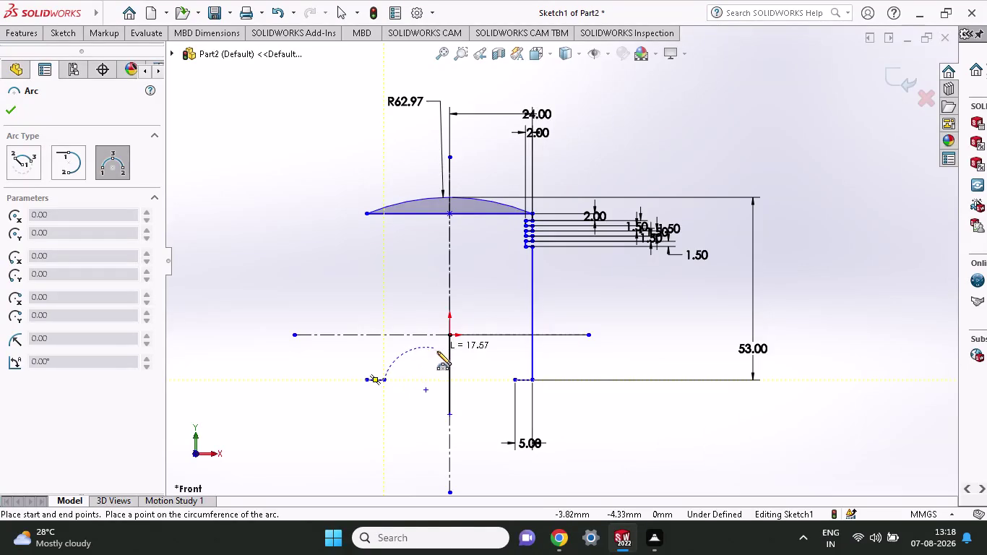
Draw a 3-point arc below the horizontal centerline.
click(514, 381)
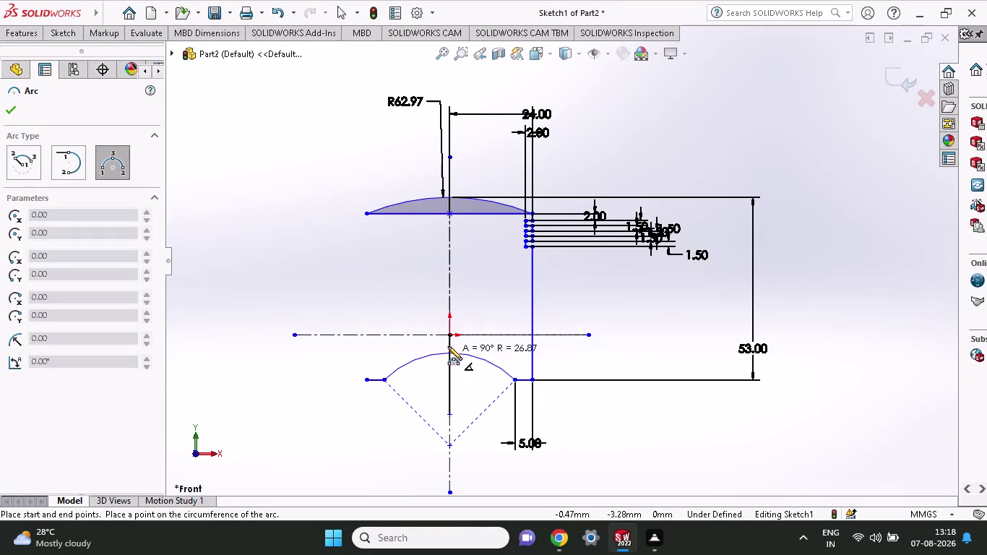
click(429, 349)
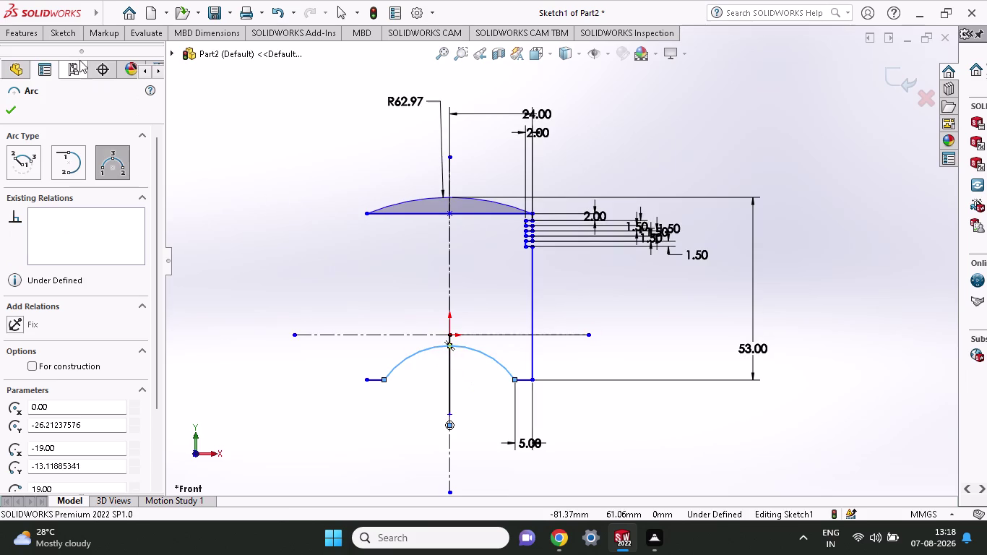
click(46, 39)
Dimension the new arc's radius to 40 mm.
click(73, 71)
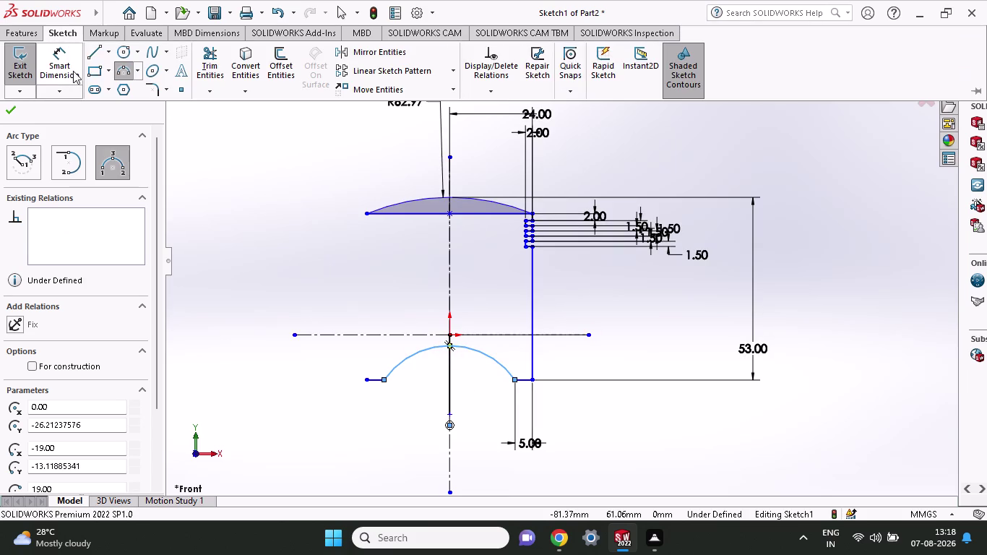
click(412, 352)
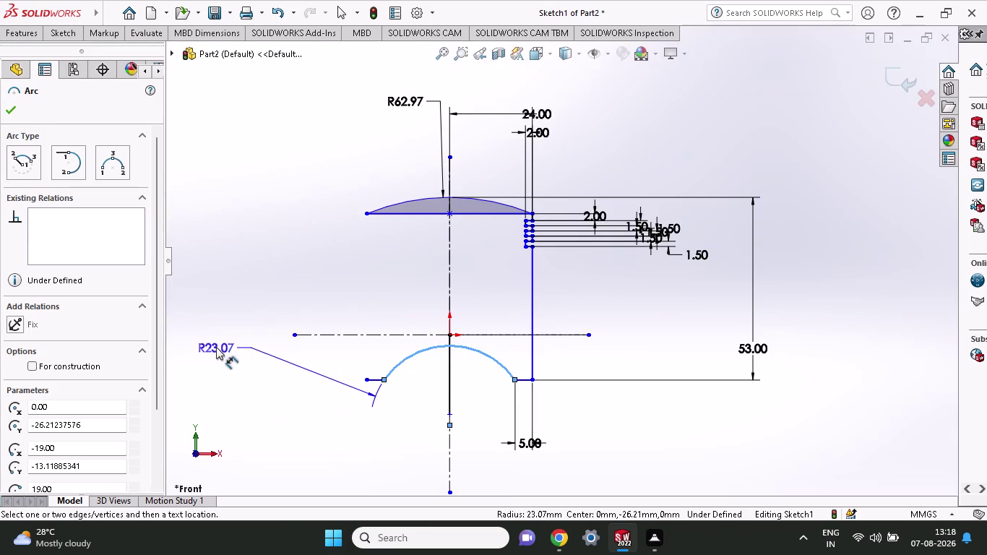
click(216, 347)
text(40)
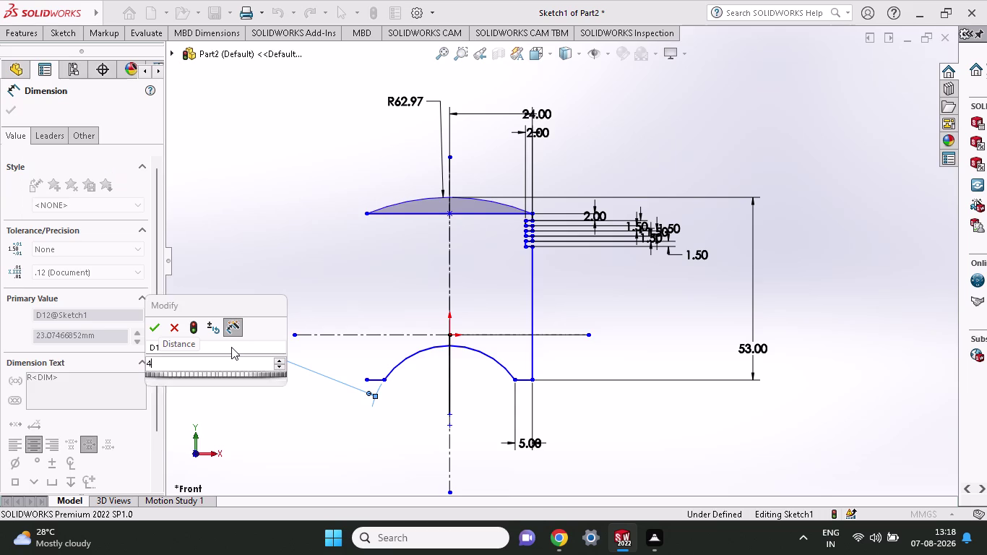
key(Return)
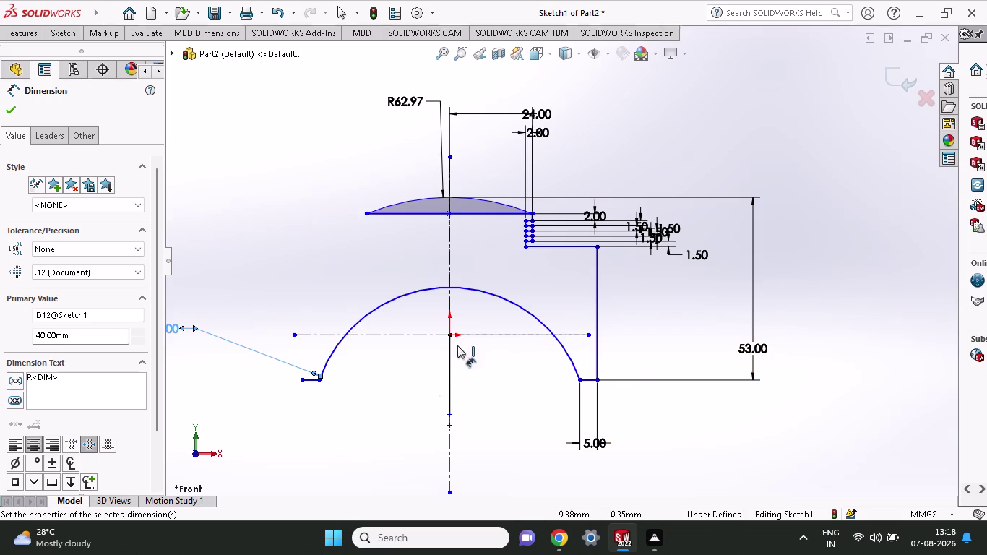
scroll(up, 3)
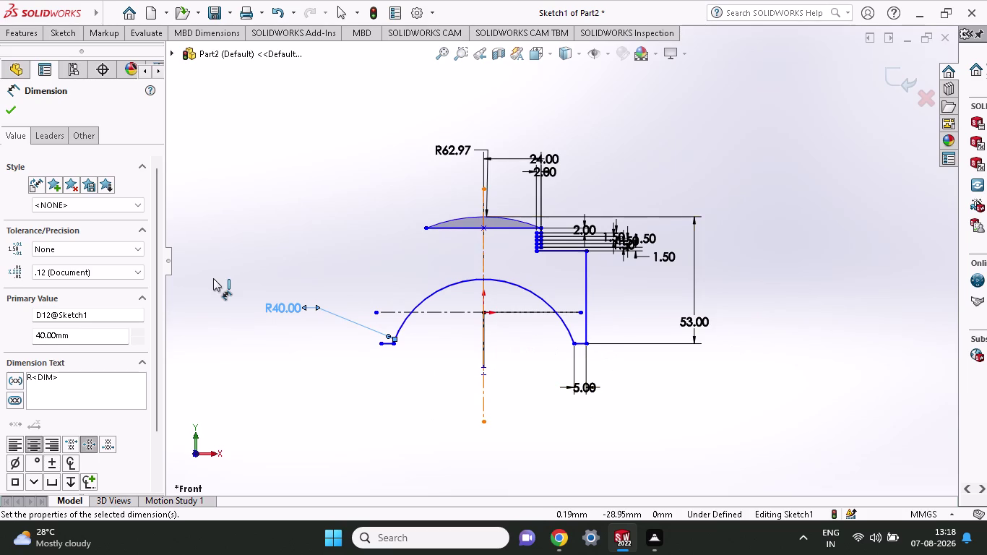
click(58, 31)
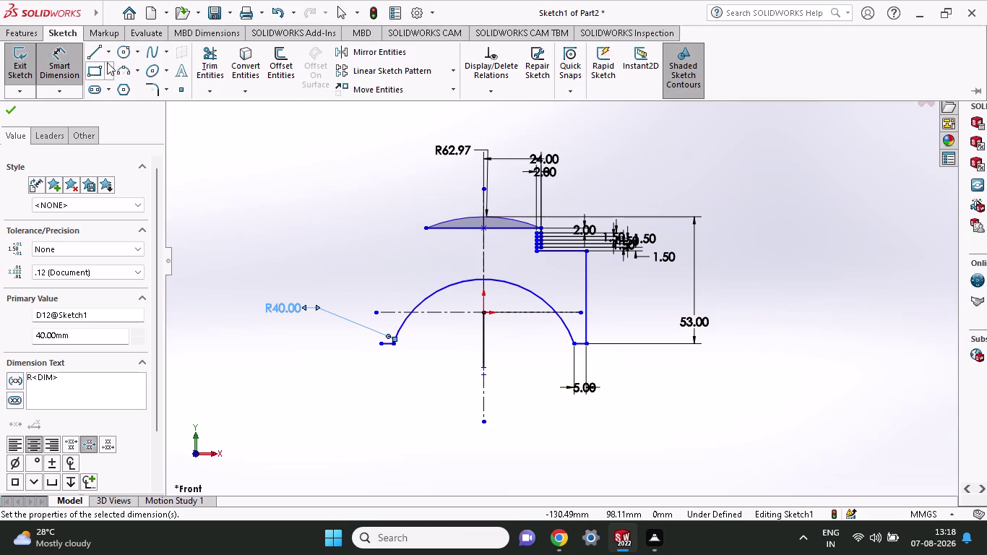
Add a 35 mm vertical dimension from the arc's right endpoint to the centerline's lower end.
click(70, 62)
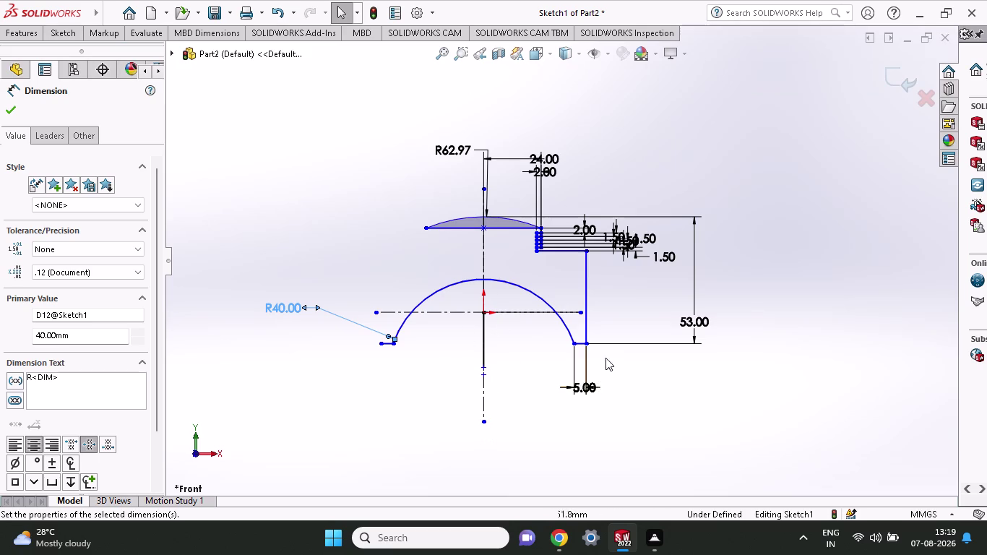
click(575, 346)
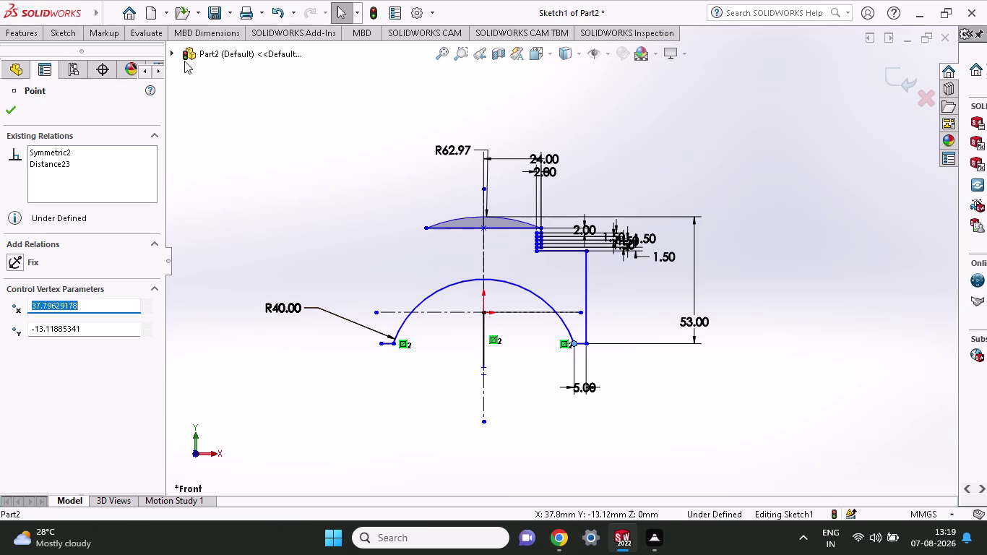
click(76, 37)
click(58, 64)
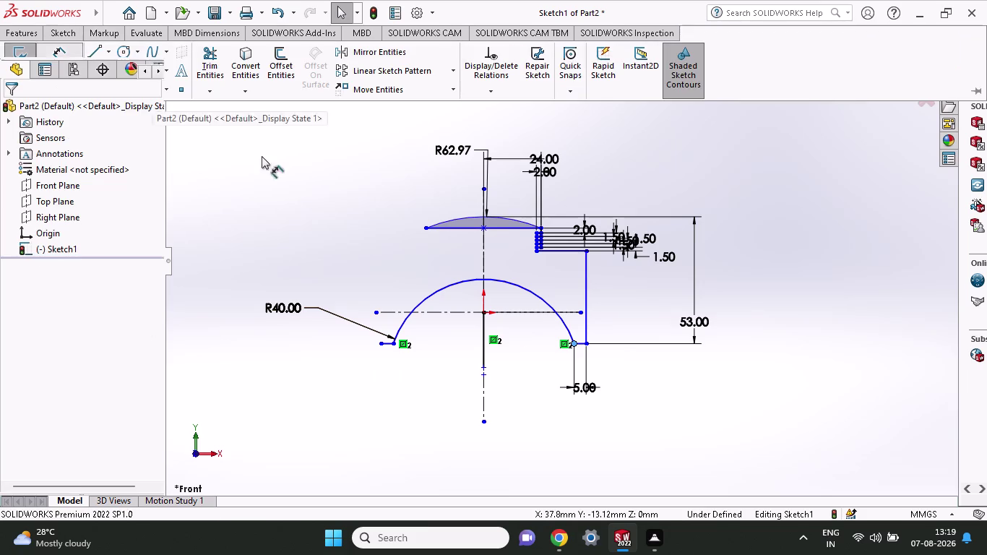
click(573, 341)
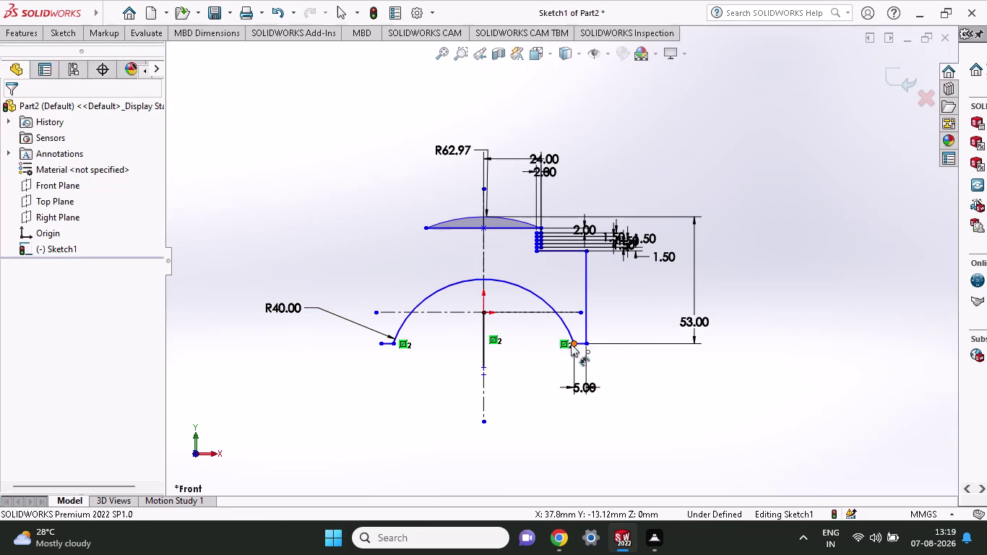
click(486, 419)
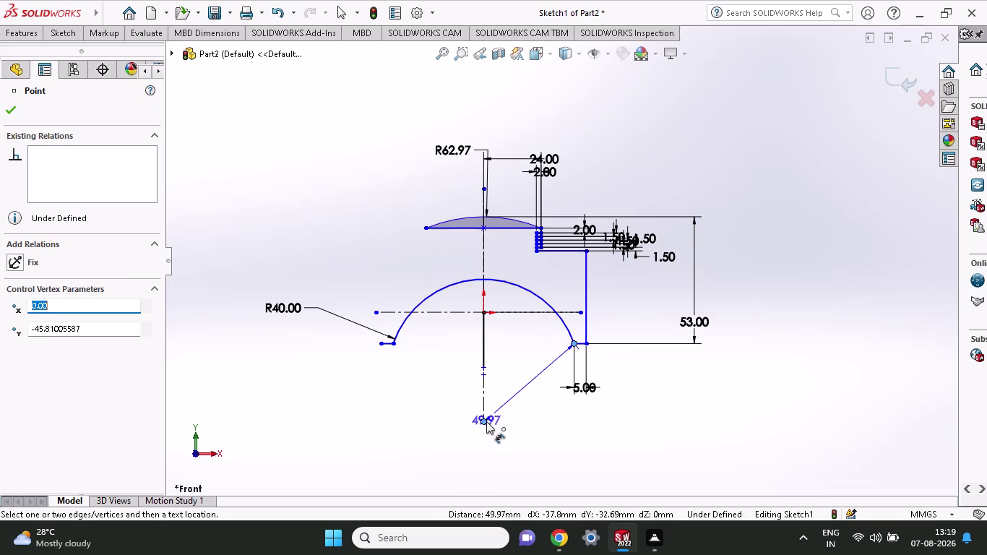
click(668, 399)
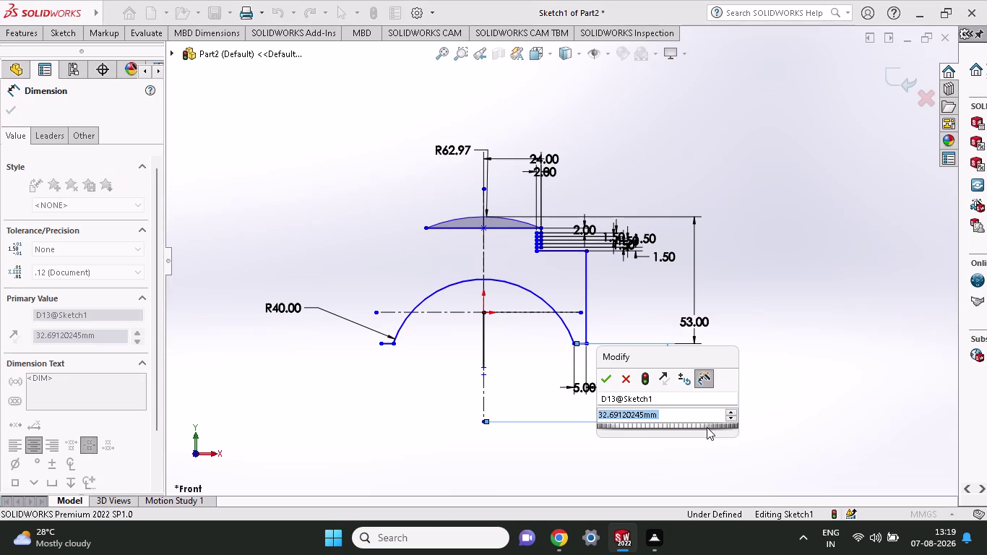
text(35)
key(Return)
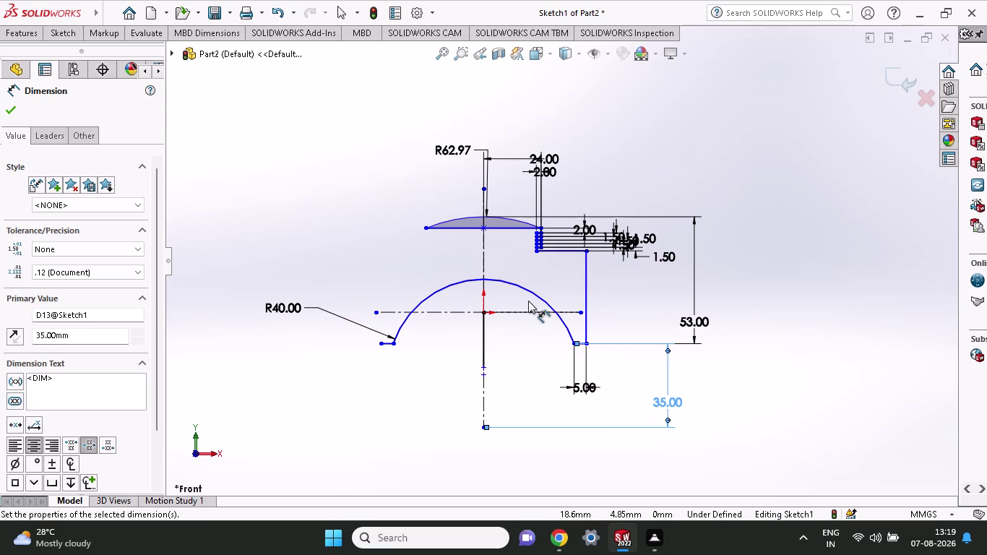
scroll(down, 3)
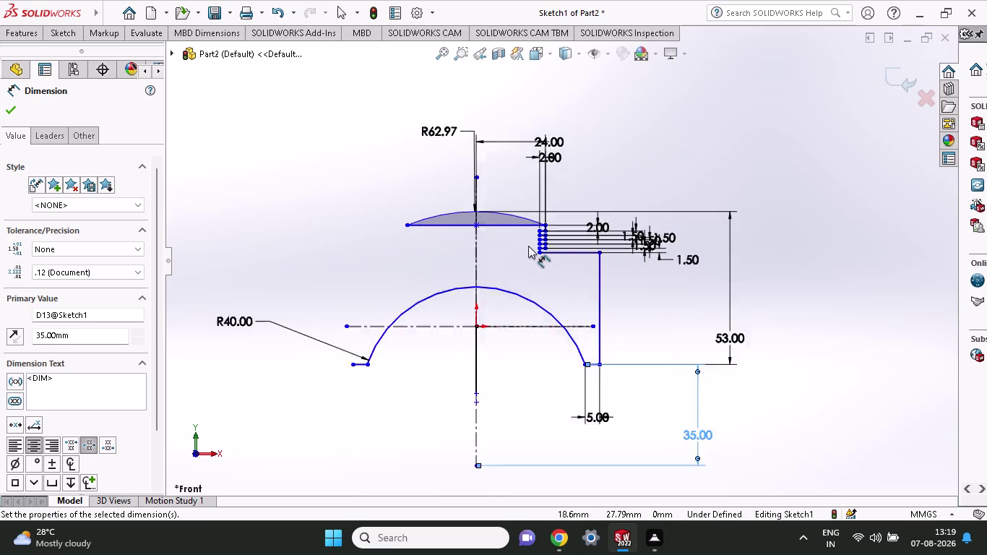
scroll(down, 3)
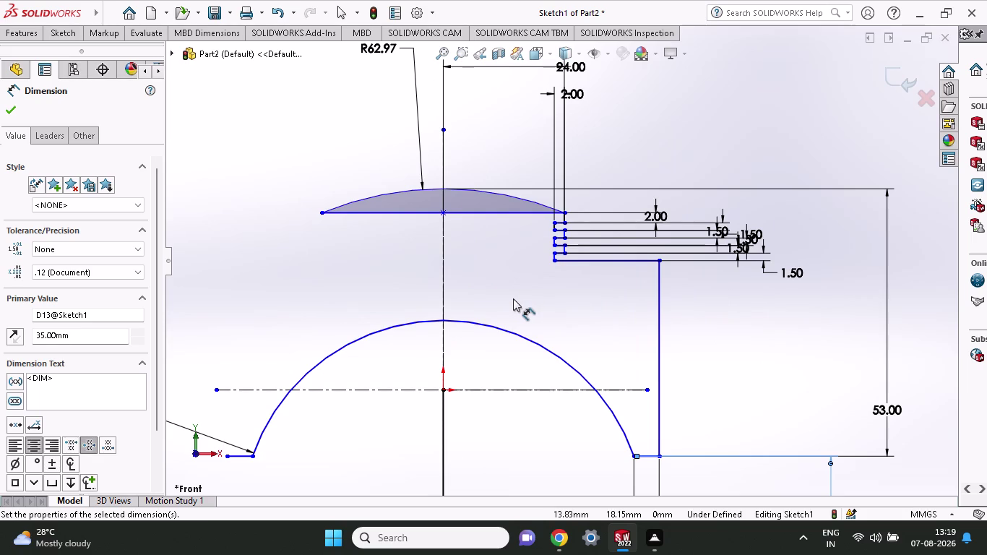
Undo the 35 mm distance dimension and the 40 mm radius change.
key(ctrl+z)
key(ctrl+z)
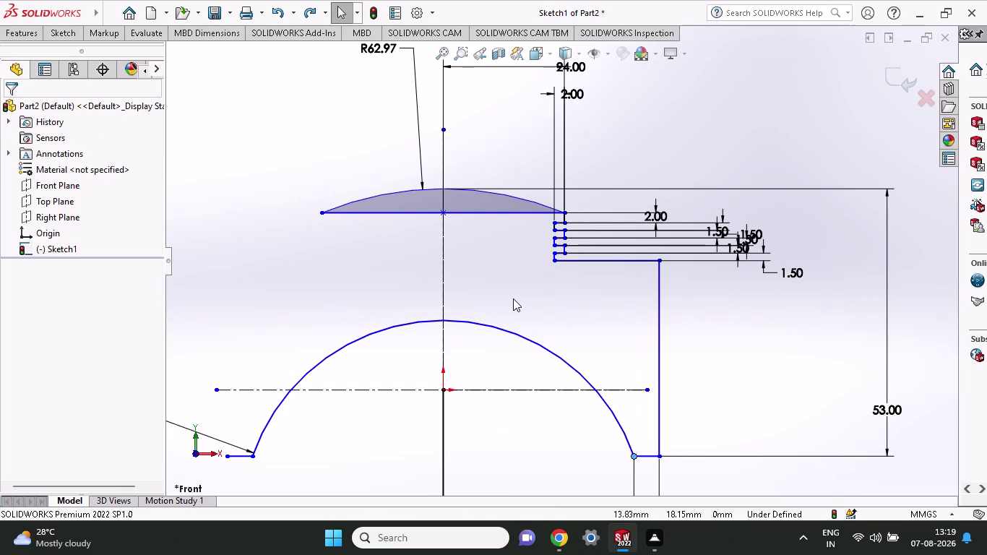
key(ctrl+z)
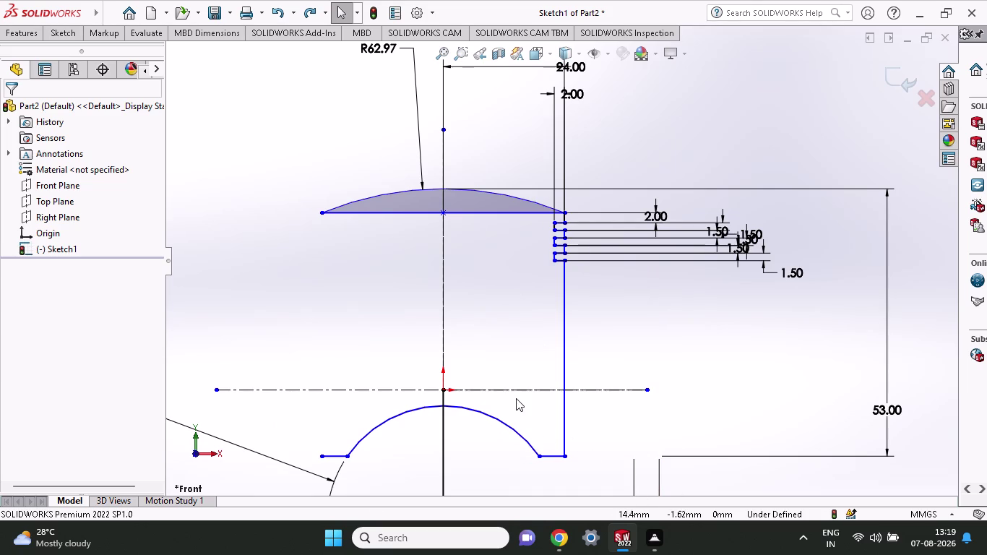
scroll(down, 3)
scroll(up, 3)
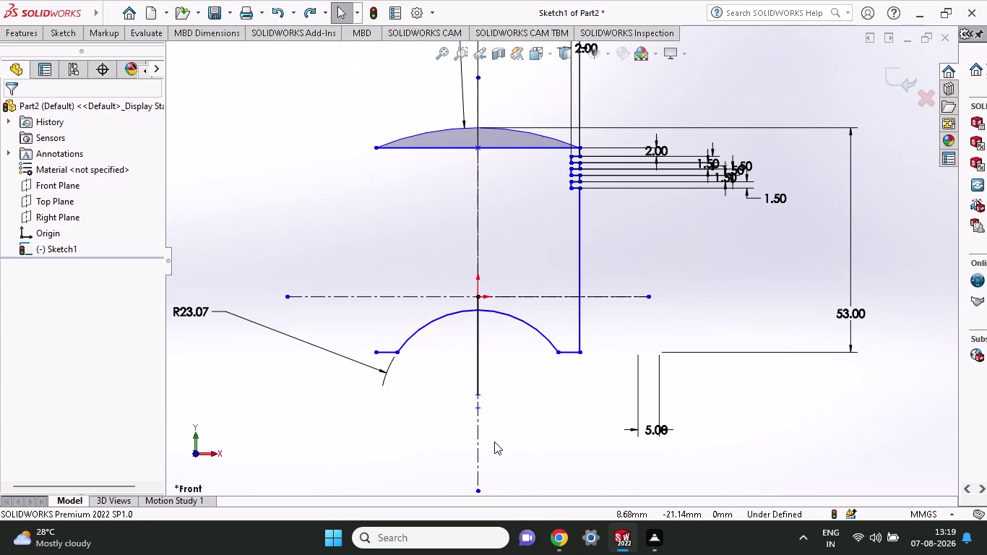
scroll(up, 3)
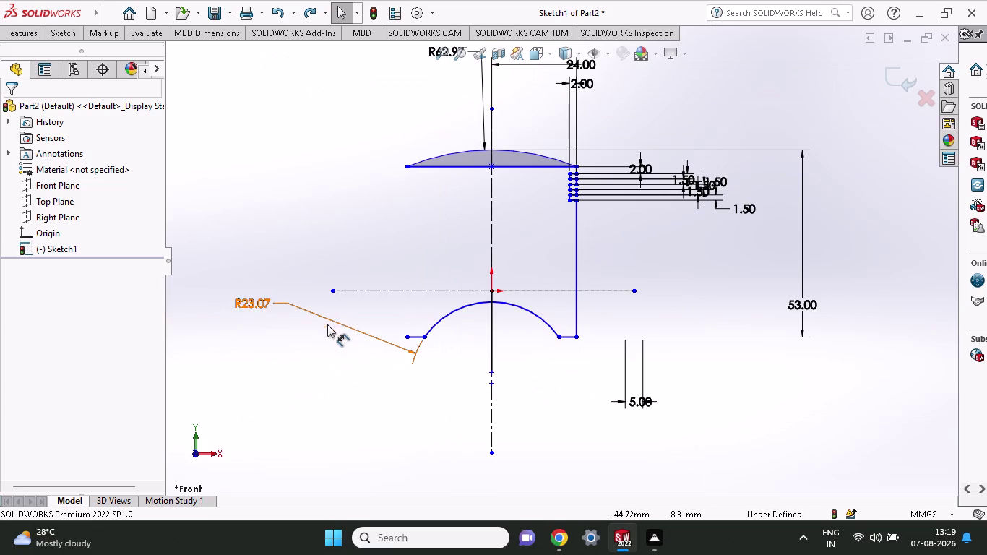
Try a 20 mm radius on the lower arc, then revert it to R23.07.
double_click(248, 307)
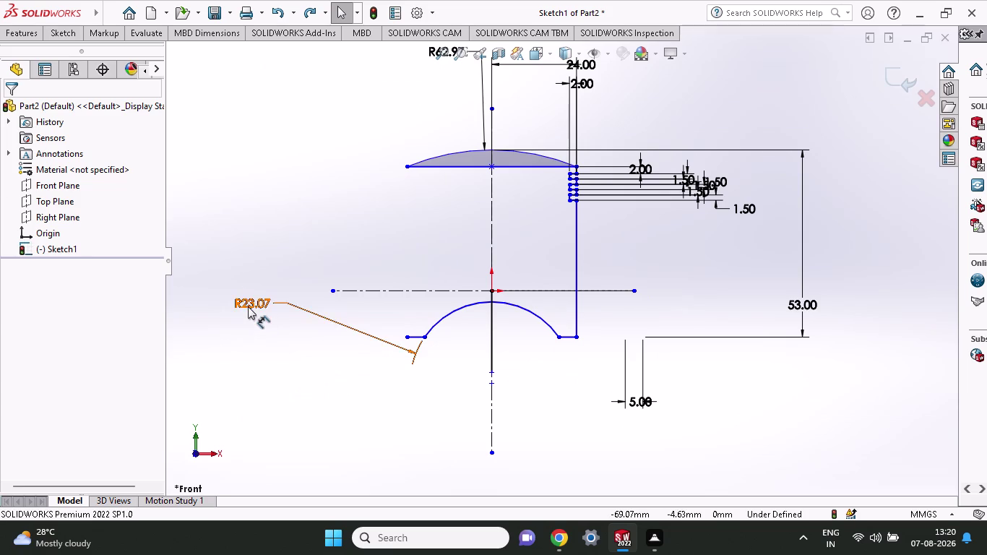
text(20)
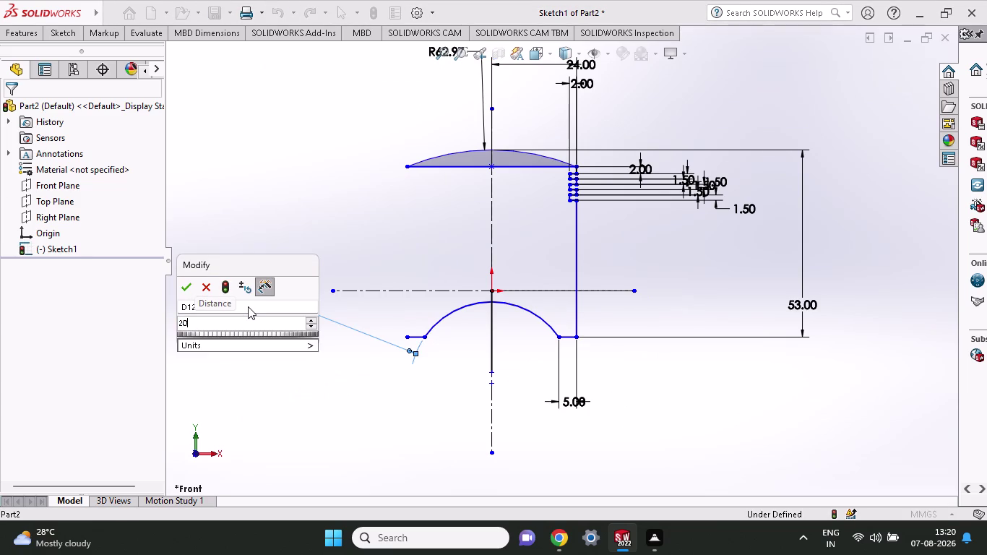
key(Return)
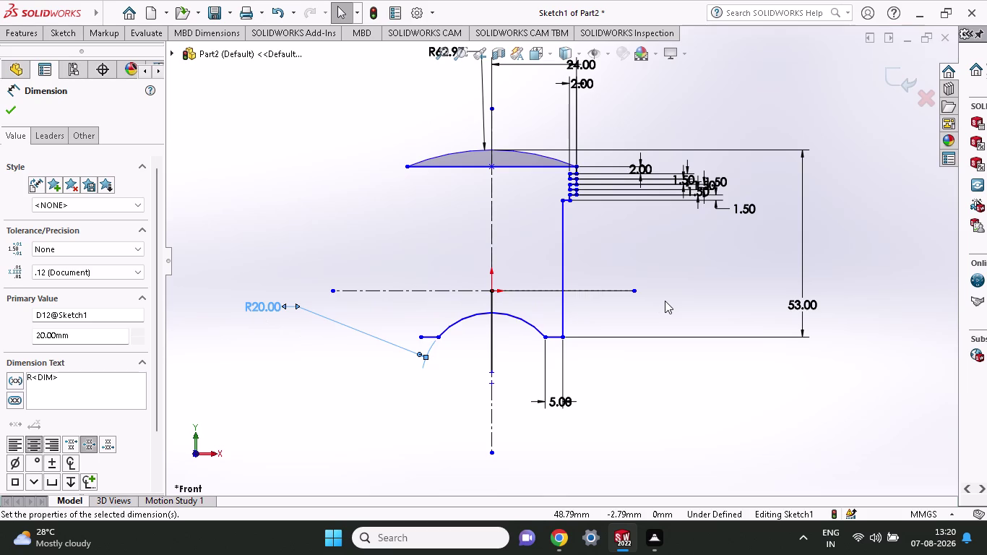
key(ctrl+z)
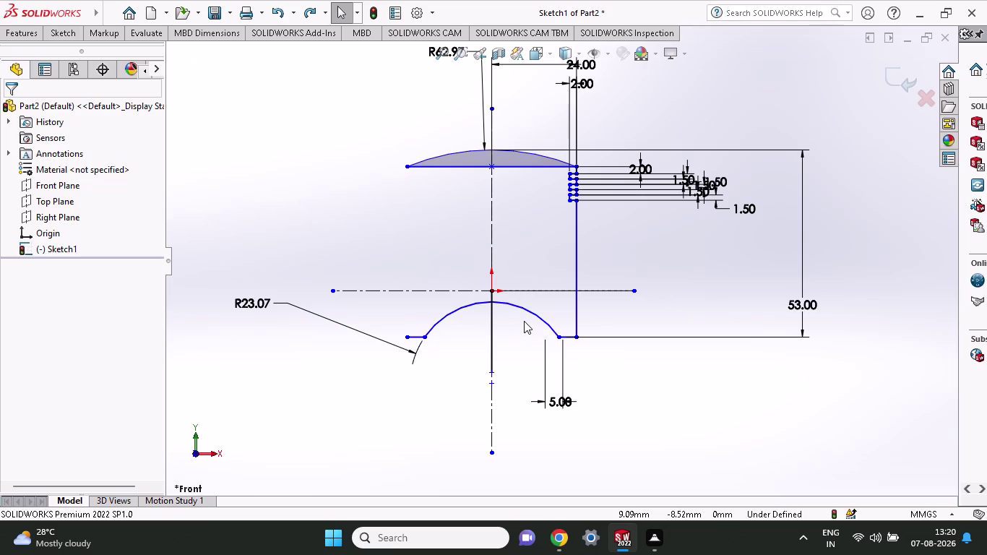
click(51, 34)
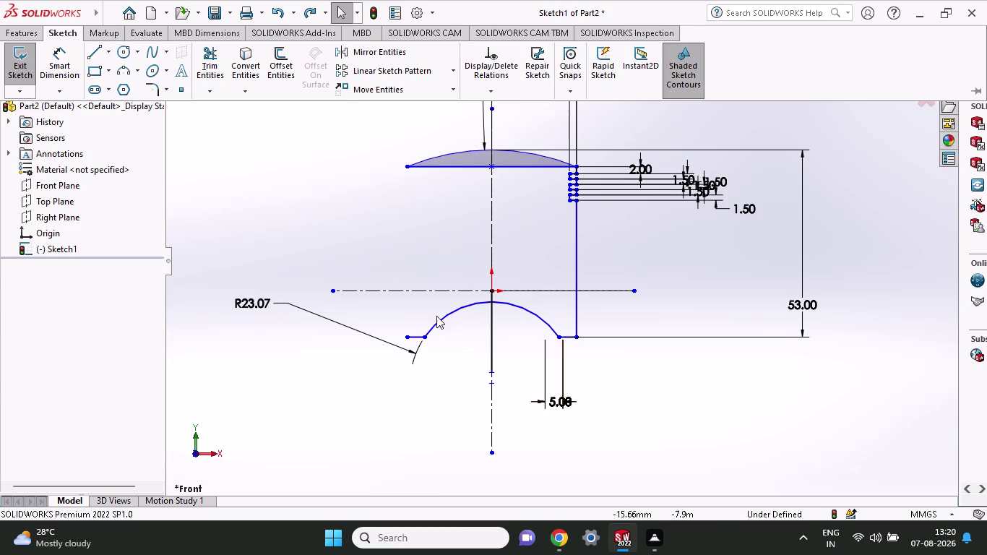
Power-trim away part of the top arc.
click(59, 33)
click(76, 33)
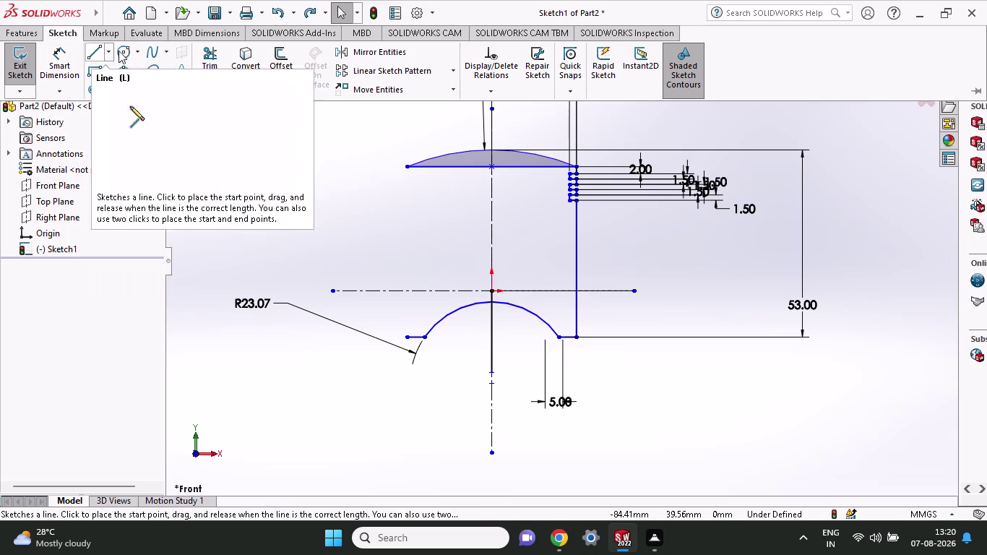
click(216, 53)
drag(444, 122, 444, 131)
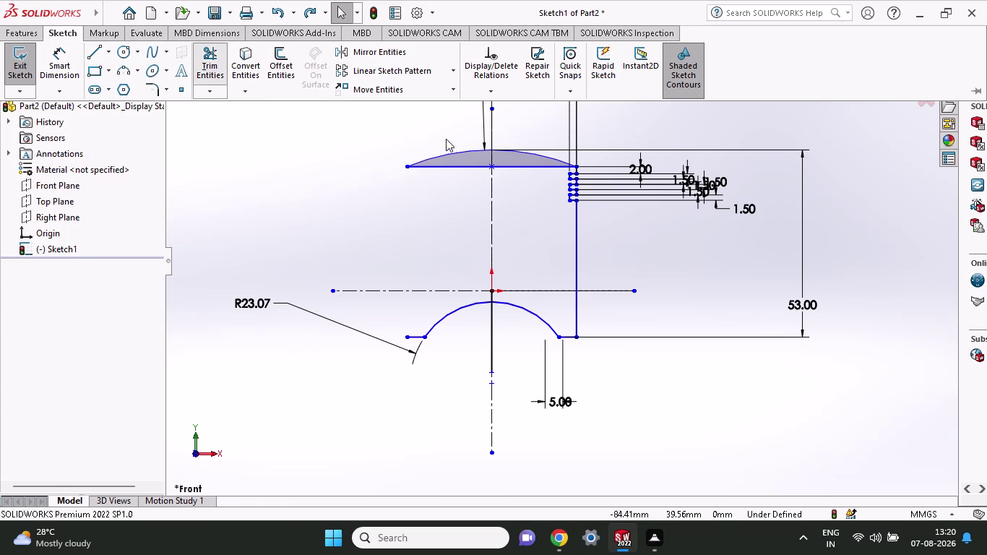
drag(444, 130, 462, 207)
drag(439, 126, 462, 194)
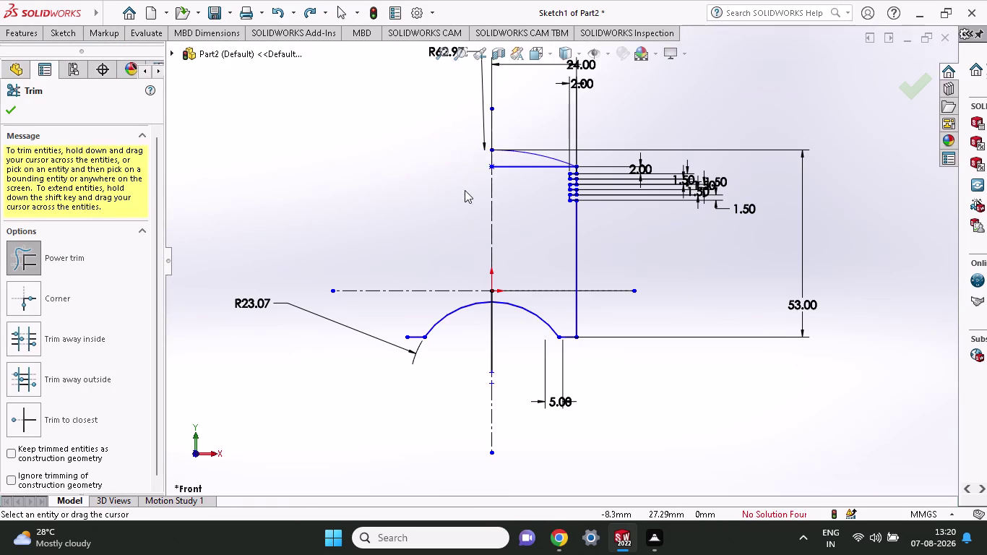
Trim the left portion of the lower arc and the short stubs beside it.
drag(438, 270, 460, 361)
drag(450, 299, 449, 334)
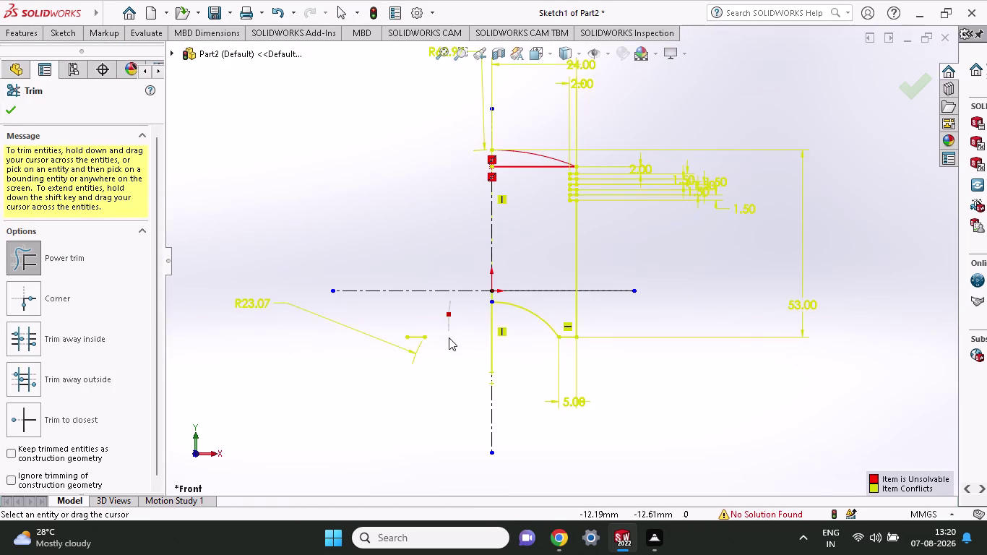
drag(449, 333, 449, 343)
drag(407, 310, 427, 380)
drag(425, 318, 419, 339)
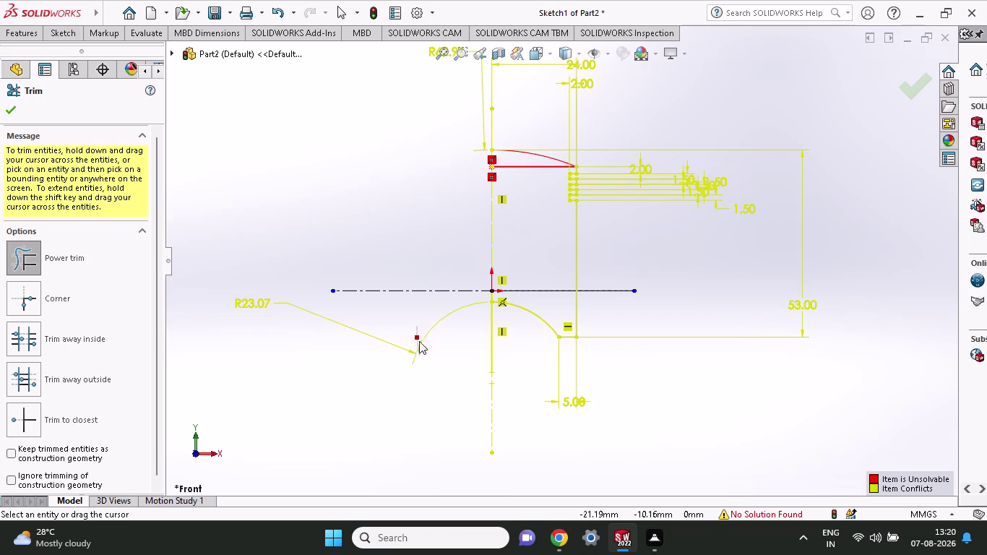
drag(419, 339, 425, 334)
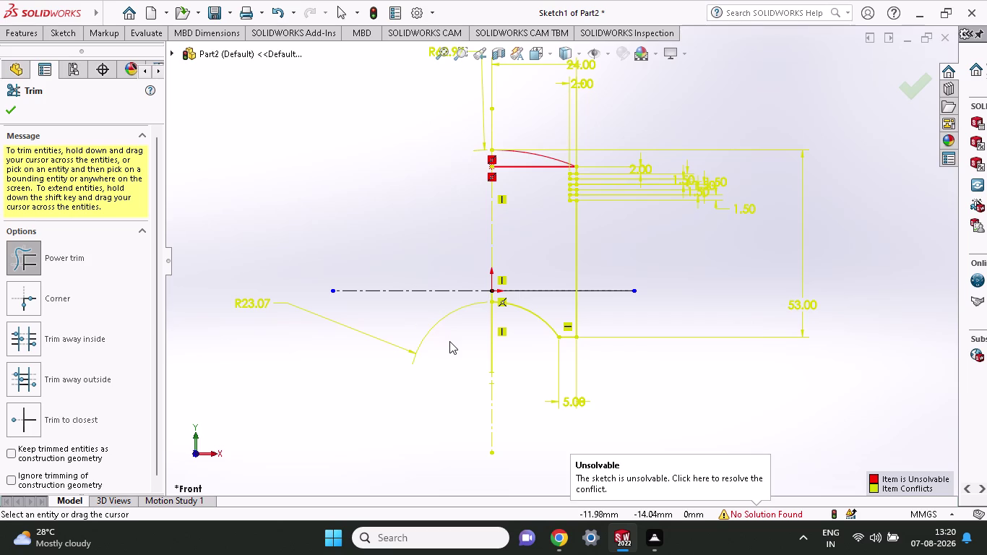
scroll(down, 3)
scroll(down, 3)
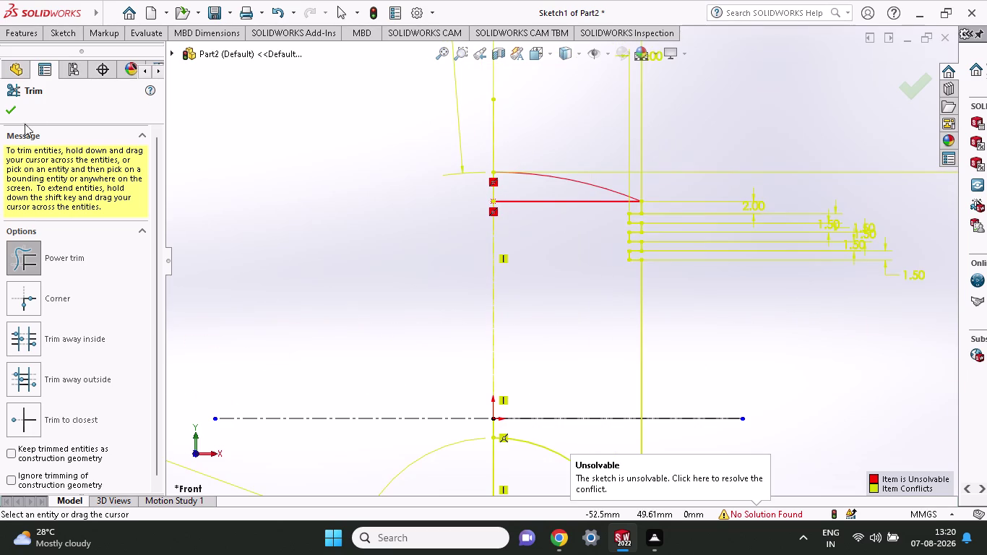
click(9, 113)
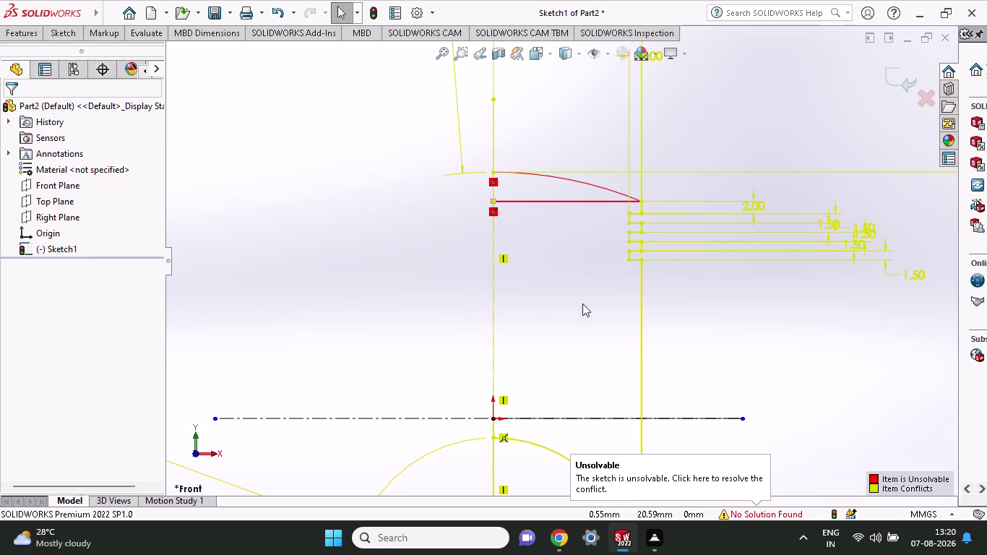
Start a Revolved Boss/Base feature from the trimmed piston sketch.
scroll(up, 3)
scroll(down, 3)
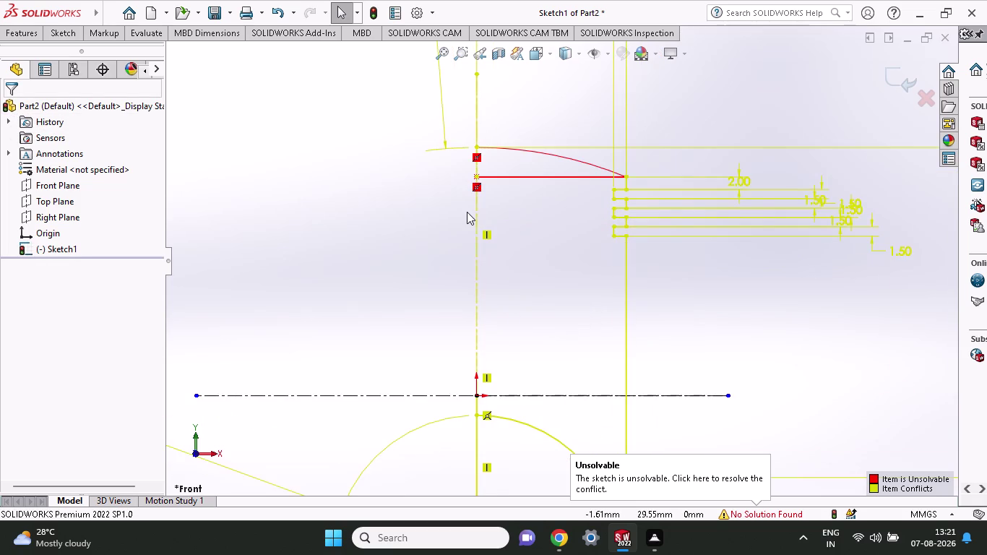
scroll(up, 3)
scroll(up, 3)
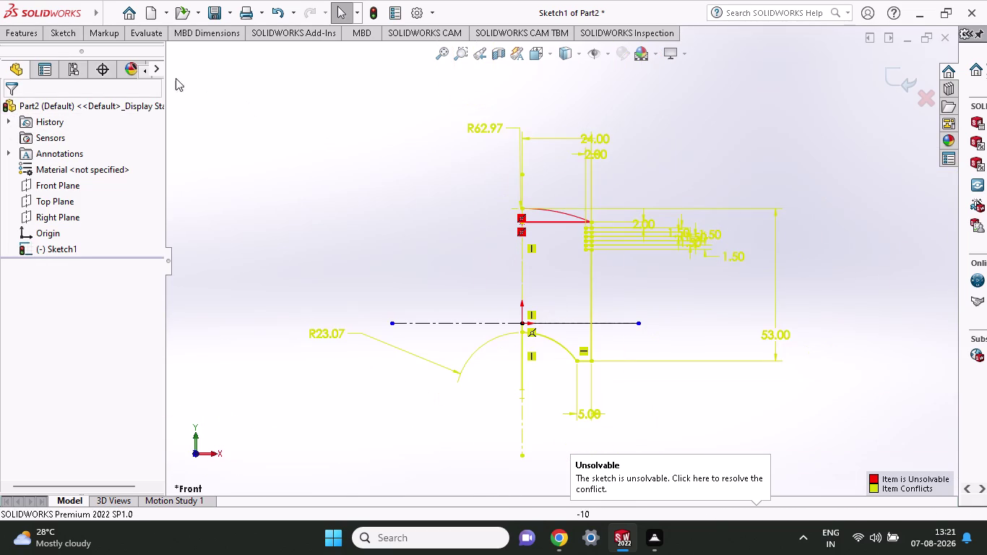
click(75, 33)
click(9, 34)
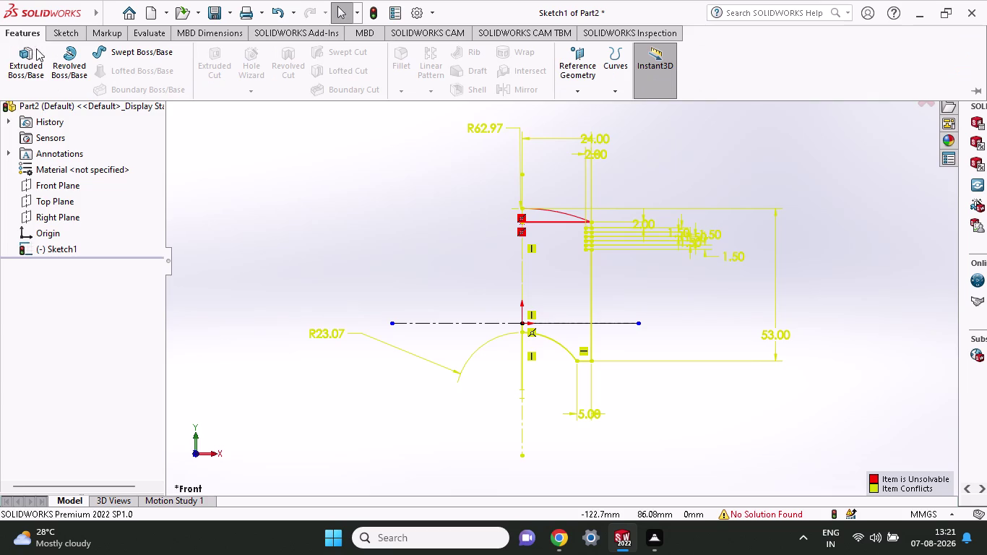
click(73, 57)
Set the vertical centerline (Line4) as the revolve axis.
click(70, 63)
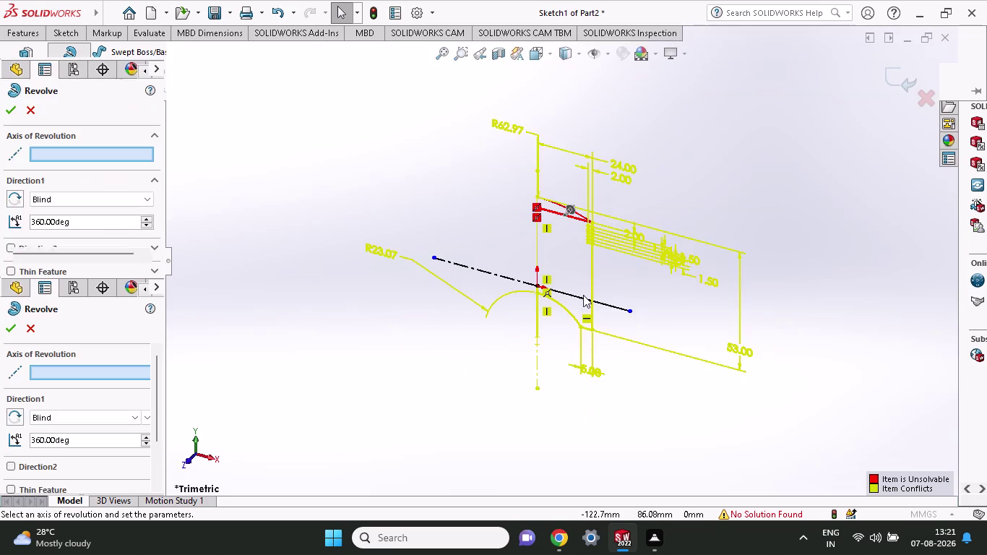
click(561, 239)
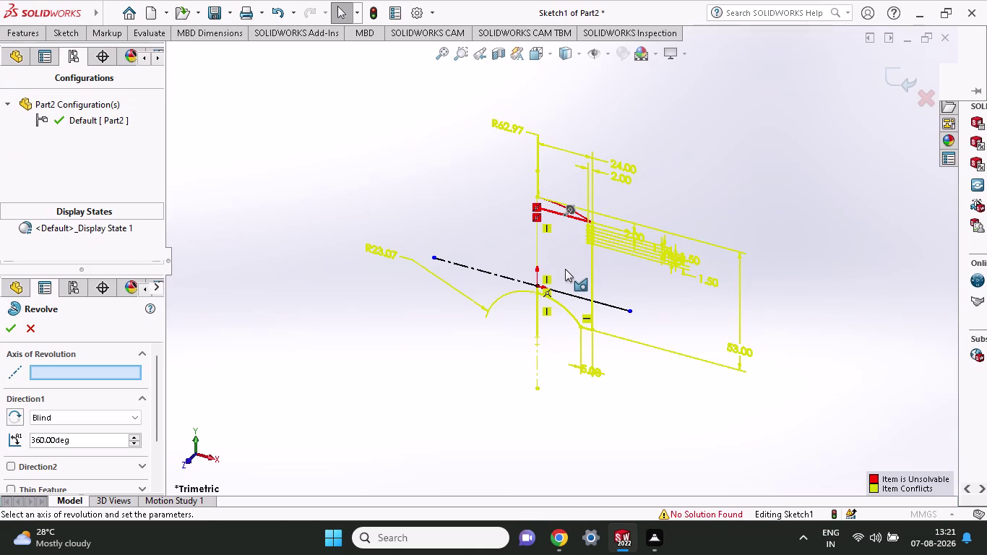
click(565, 268)
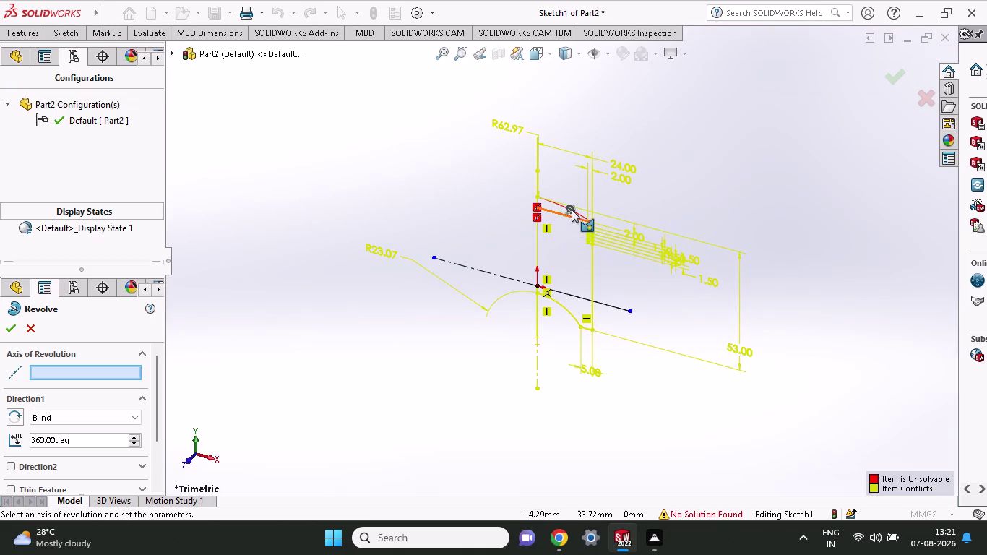
click(558, 207)
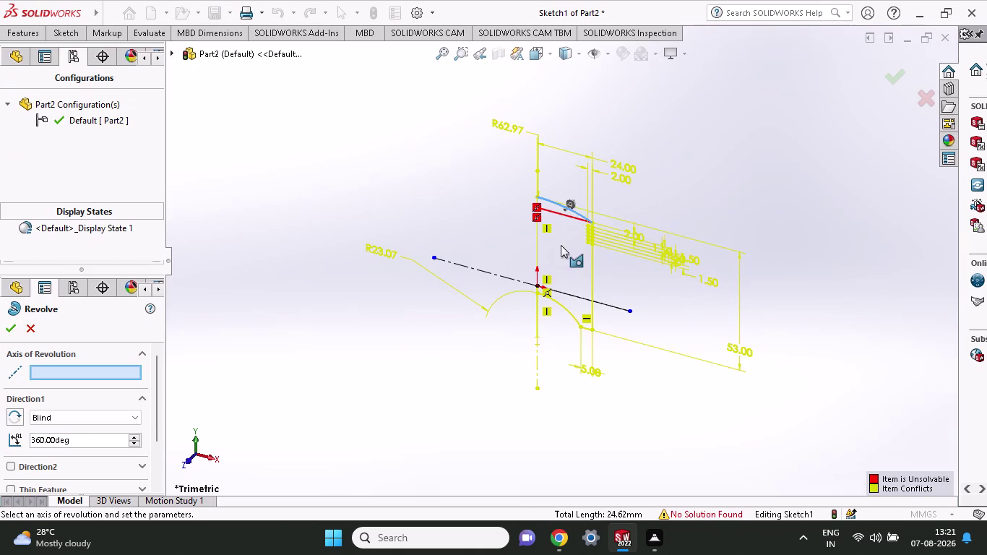
click(559, 239)
click(572, 290)
click(572, 280)
click(539, 249)
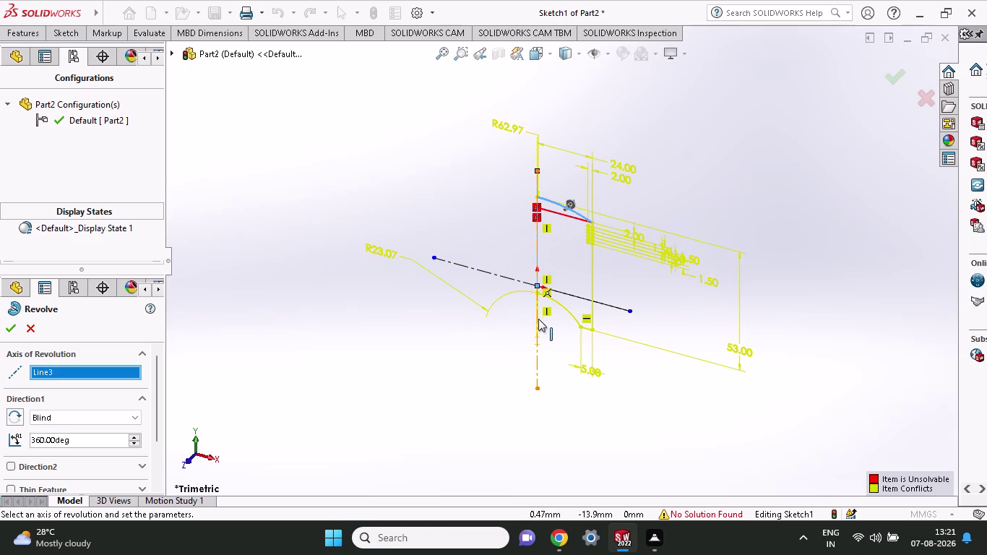
click(534, 309)
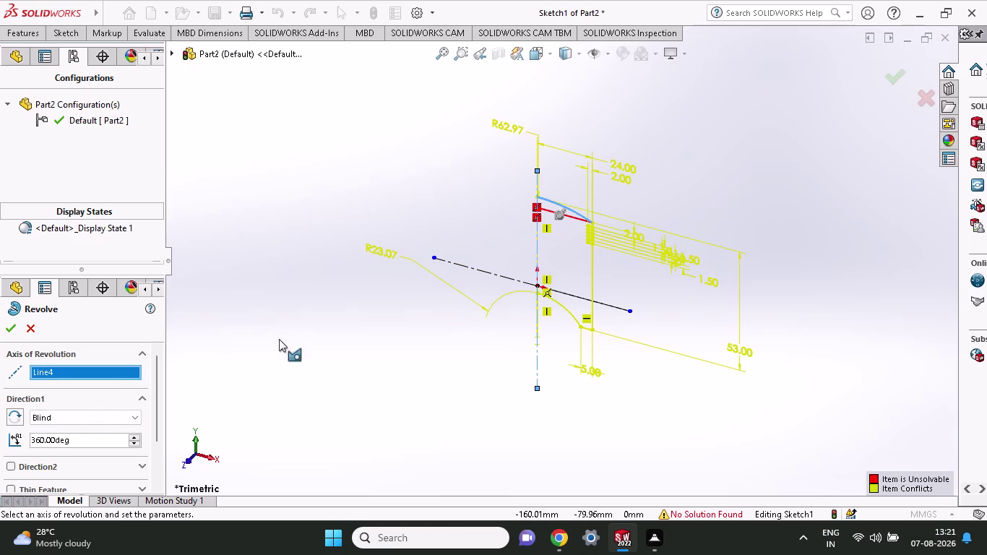
Select the profile regions to revolve, which raises the open-sketch rebuild error.
click(569, 257)
click(590, 263)
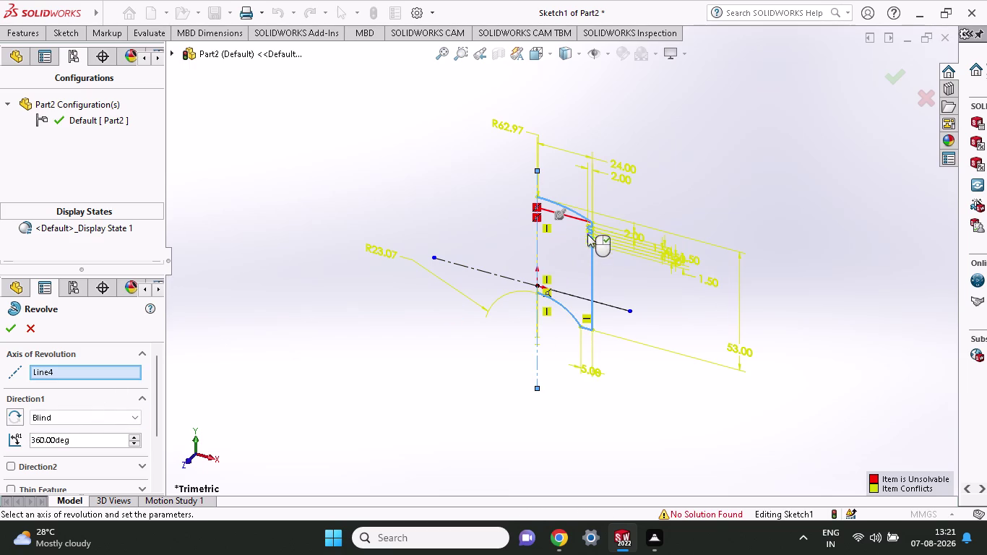
click(579, 217)
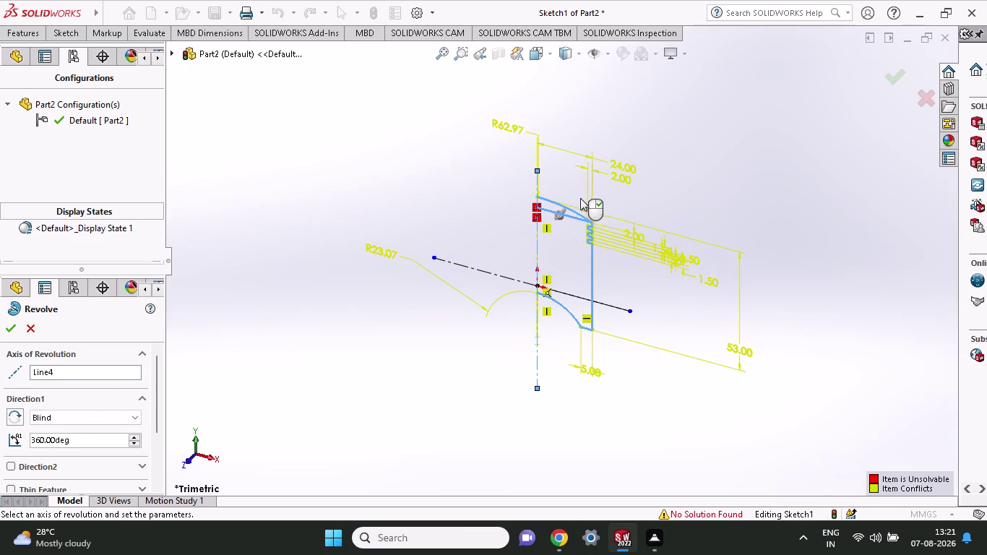
click(579, 214)
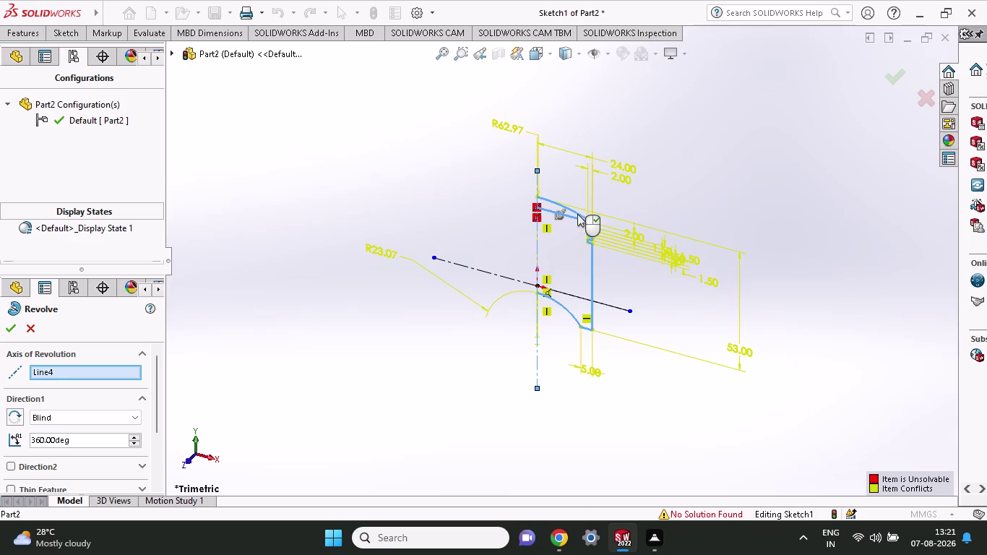
click(563, 216)
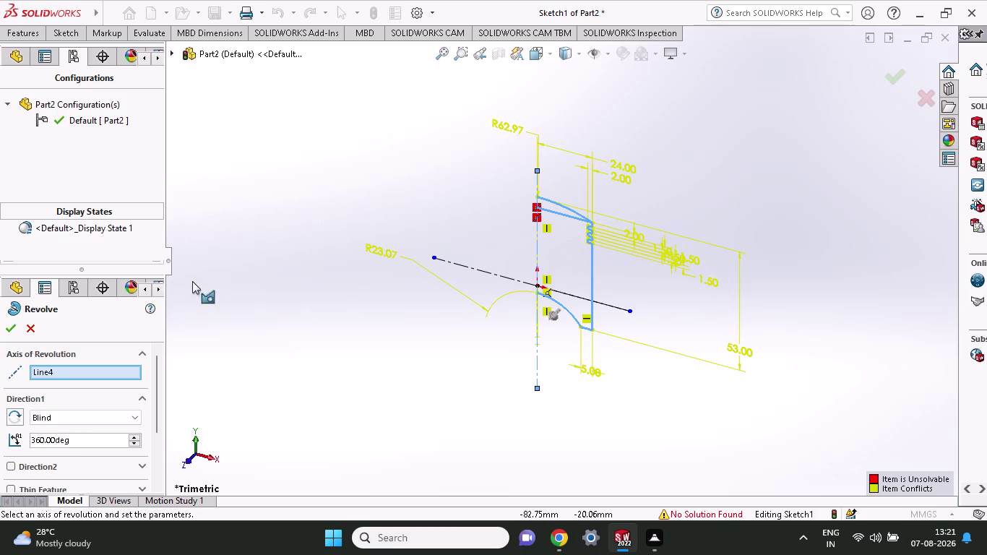
click(14, 331)
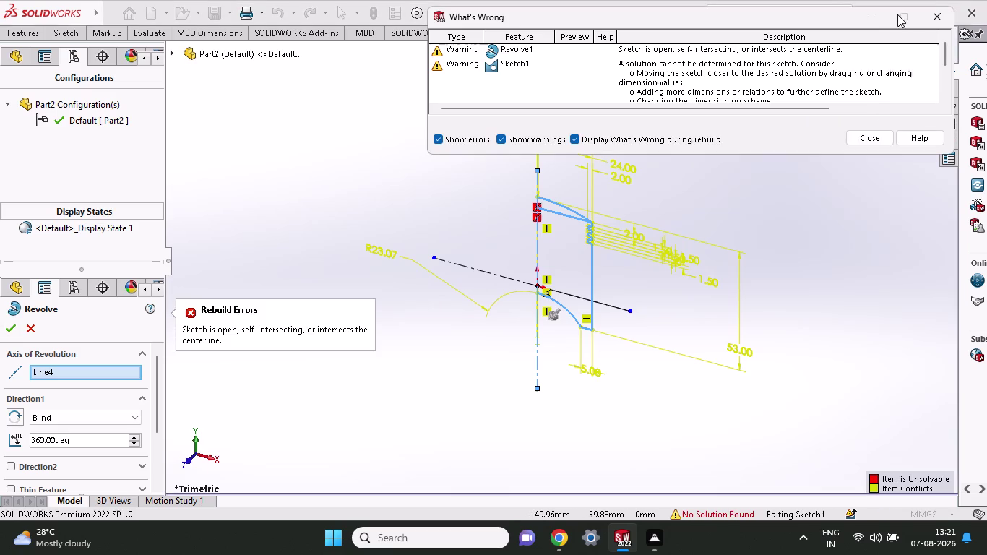
Dismiss the rebuild warnings, cancel the failed revolve, and return to line sketching.
click(938, 20)
scroll(down, 3)
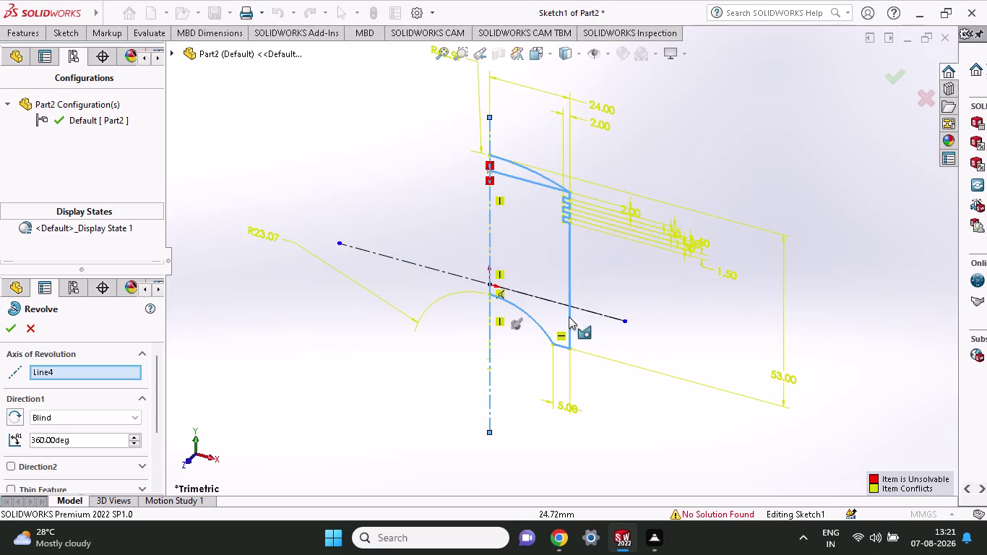
scroll(down, 3)
scroll(down, 3)
click(46, 33)
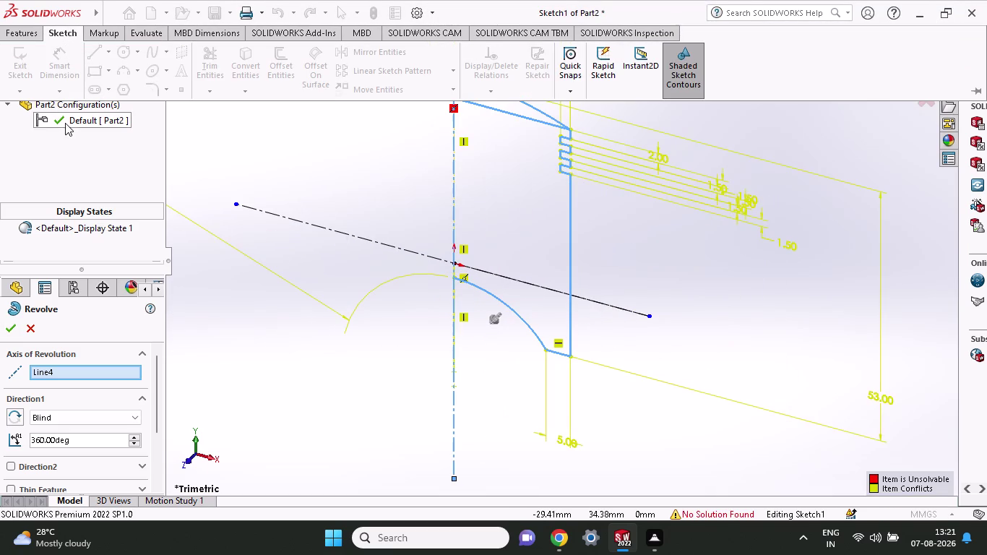
click(28, 330)
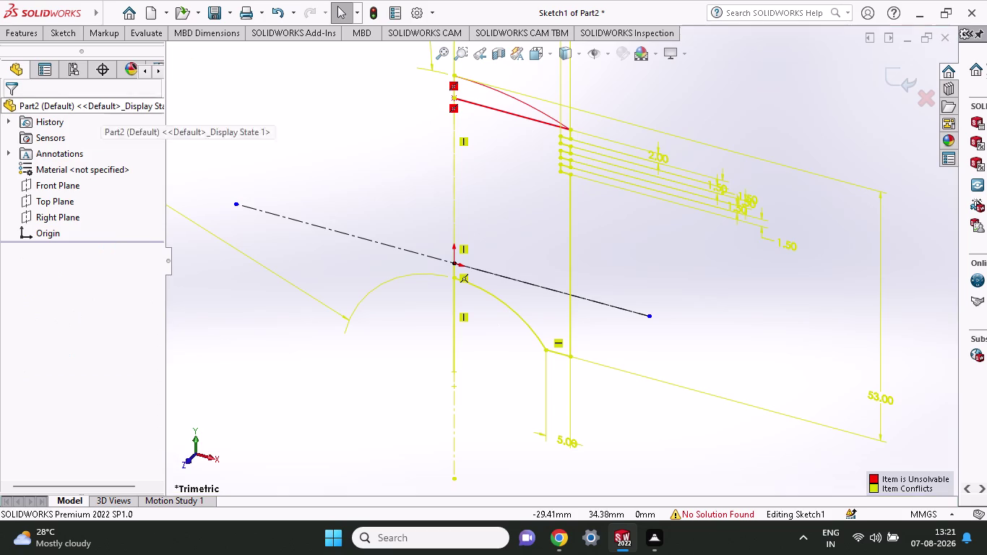
click(68, 38)
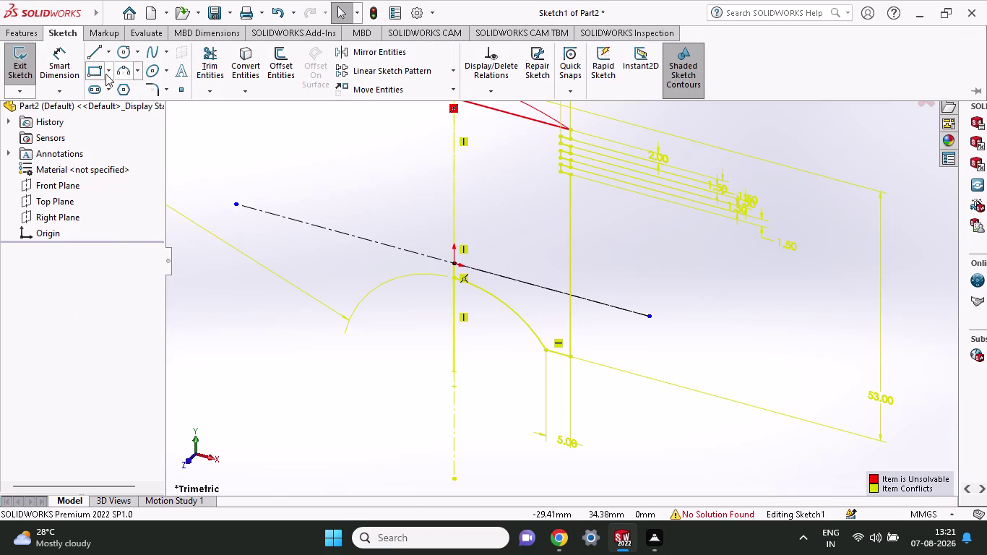
click(98, 60)
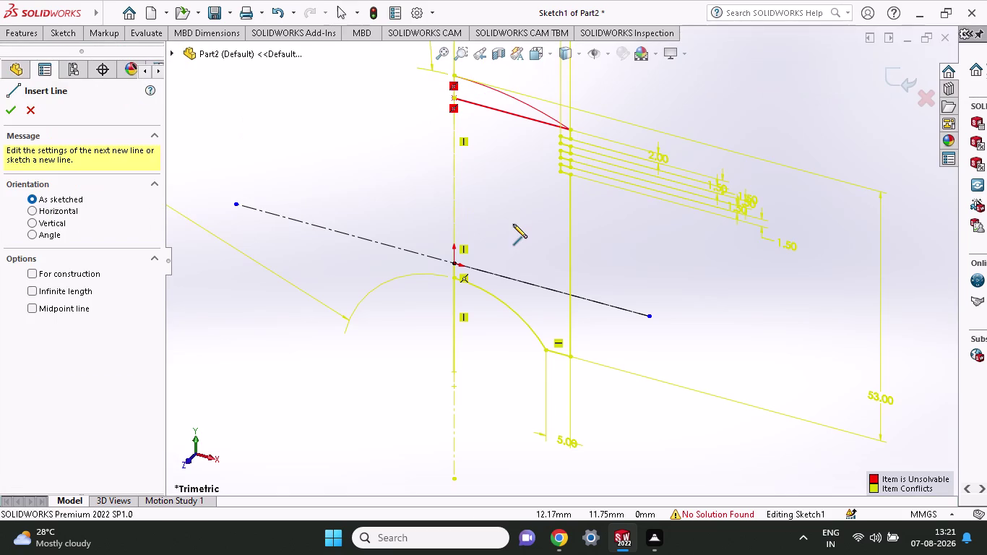
Draw a vertical line along the centerline from the profile top down to the arc start.
click(454, 78)
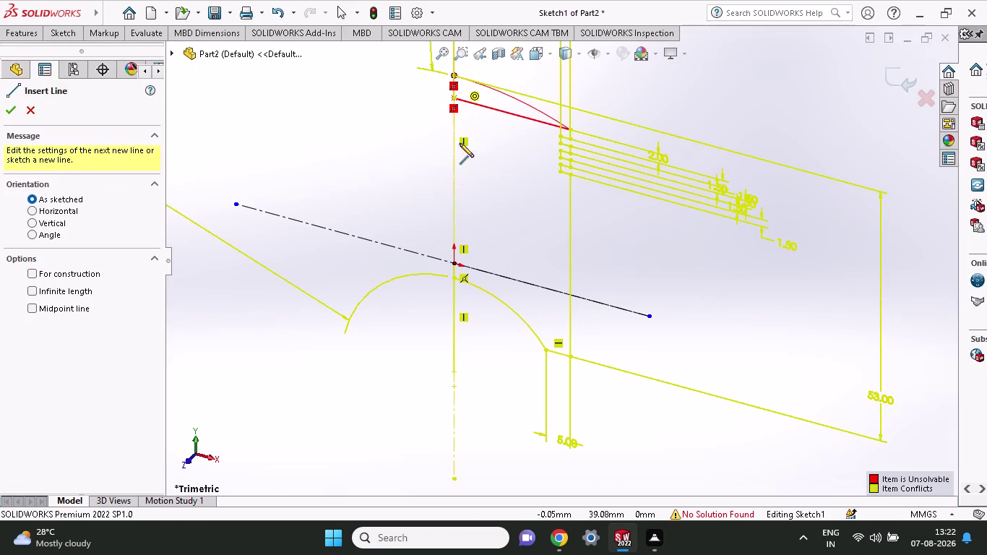
click(452, 279)
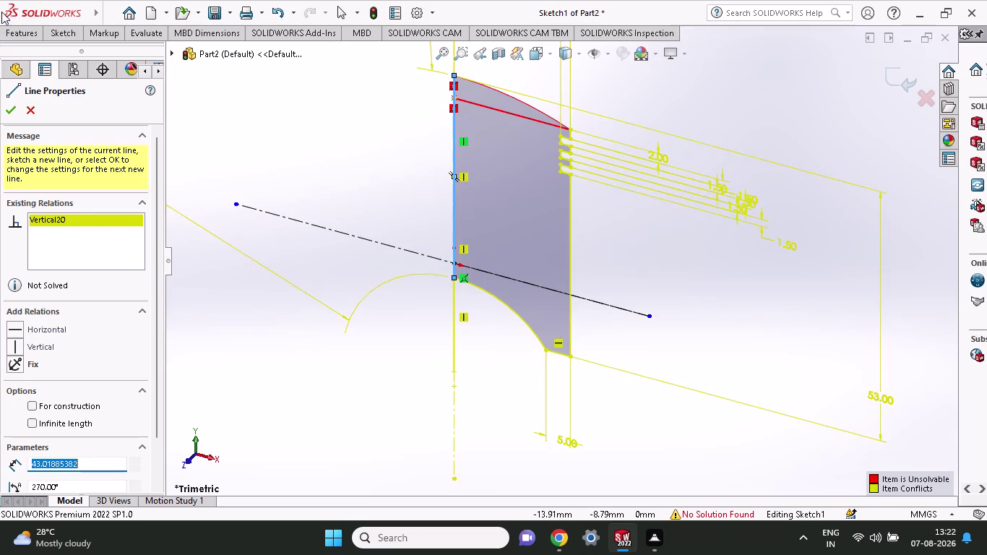
click(3, 113)
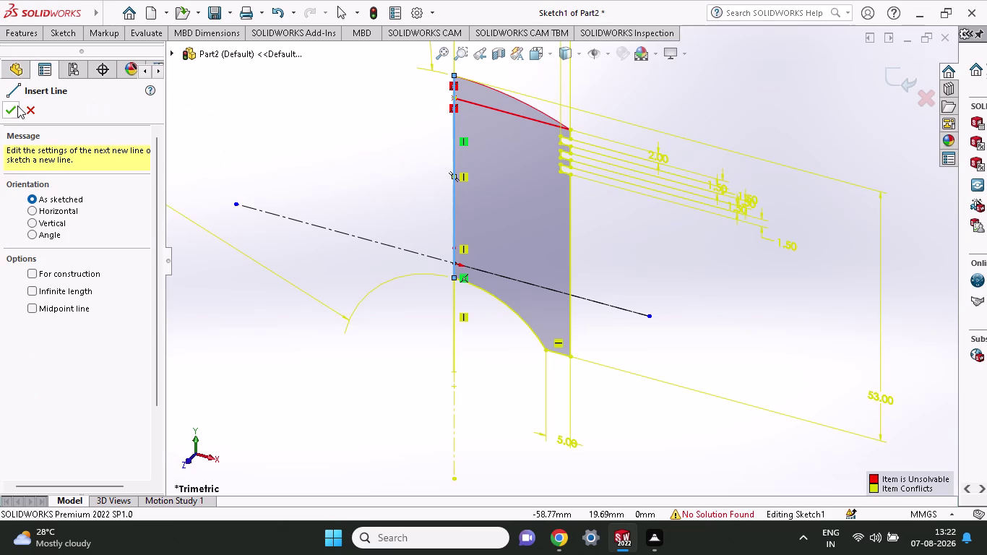
click(28, 110)
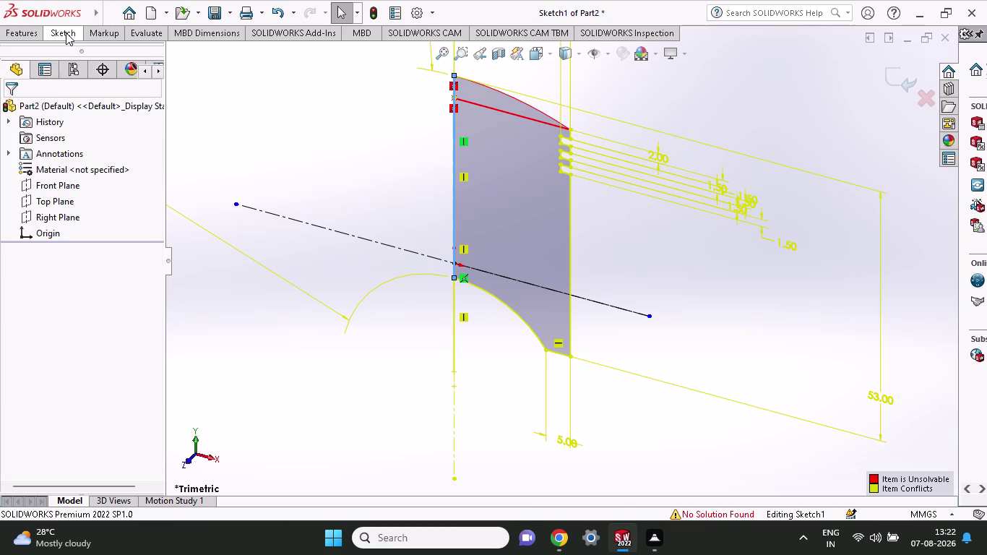
click(66, 32)
click(24, 38)
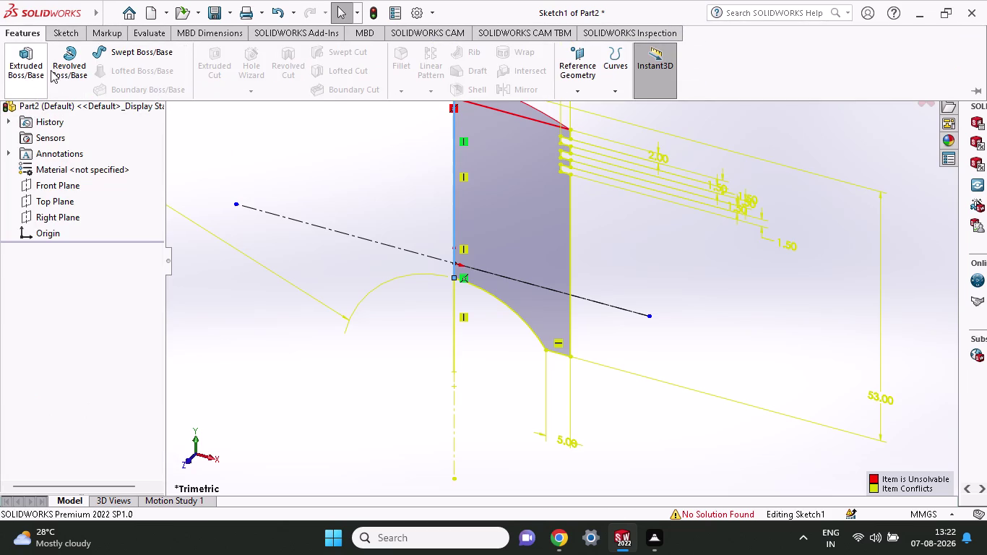
click(66, 66)
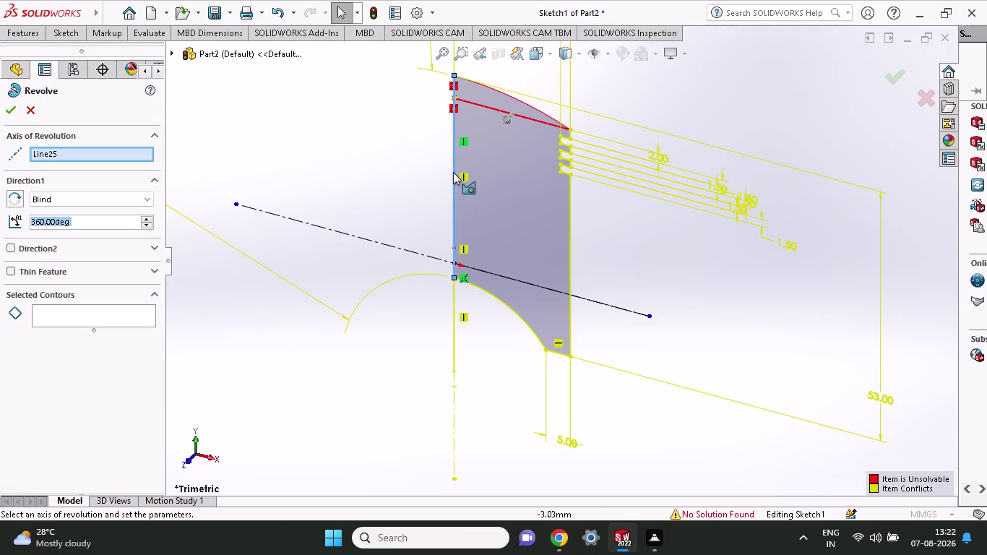
click(522, 218)
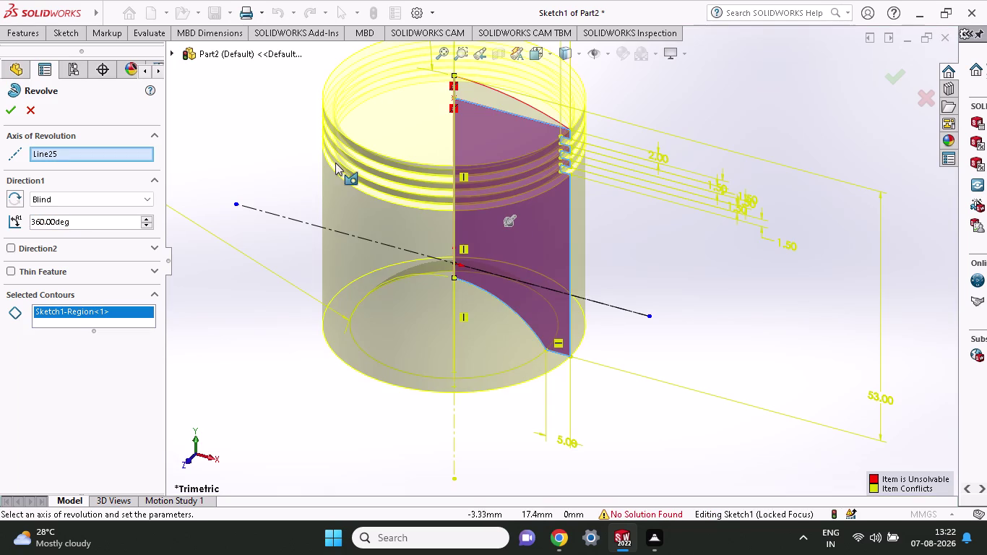
click(28, 109)
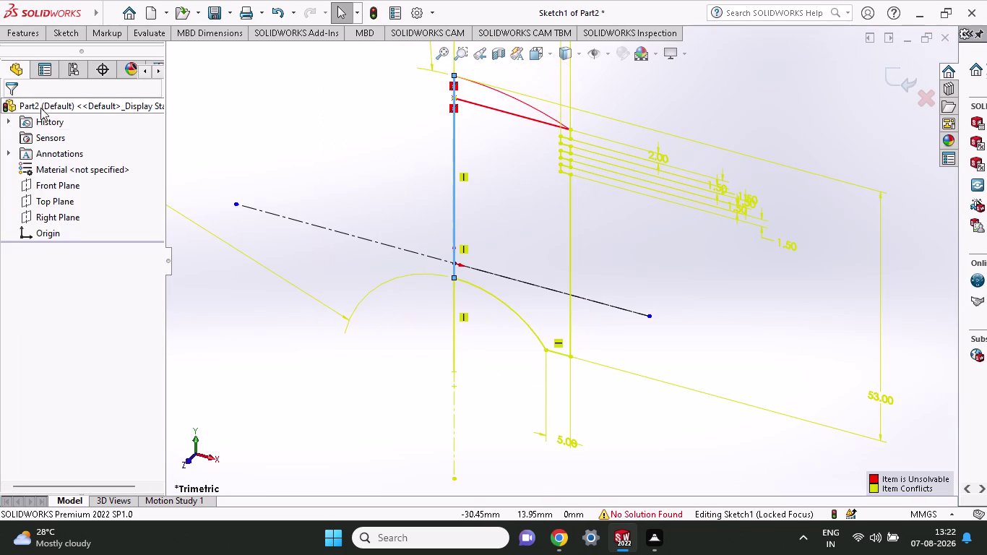
click(29, 34)
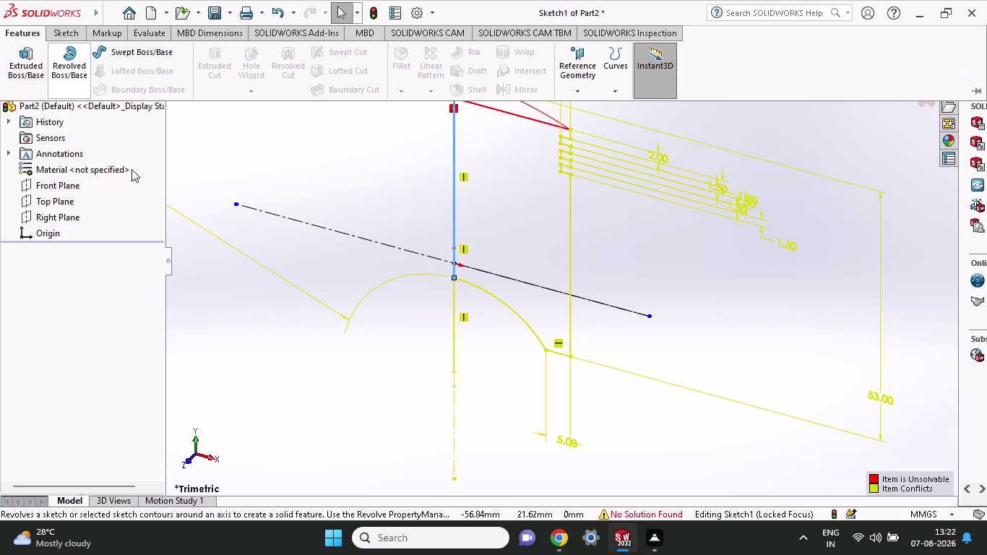
click(62, 62)
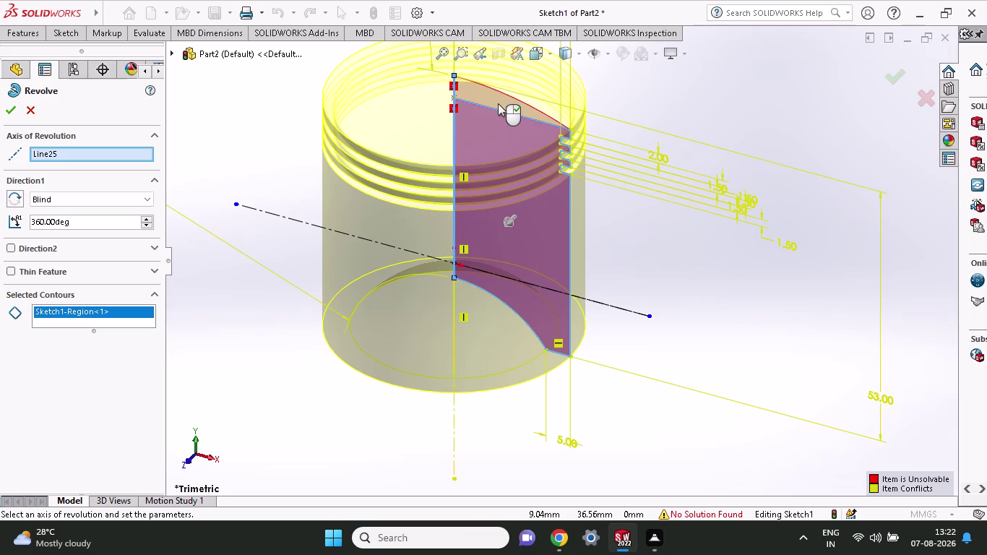
Add the upper sketch region to the revolve contours and confirm Revolve2.
click(498, 103)
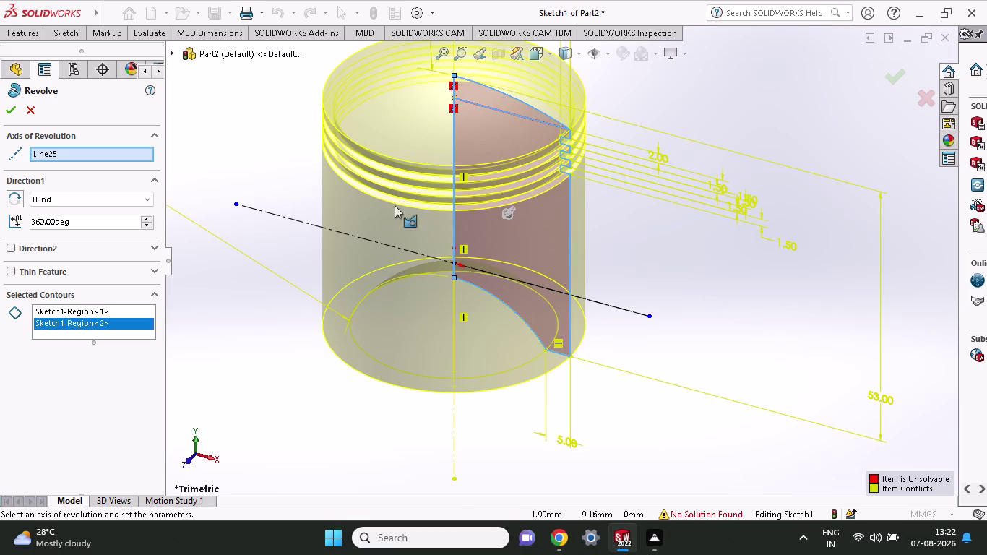
click(6, 117)
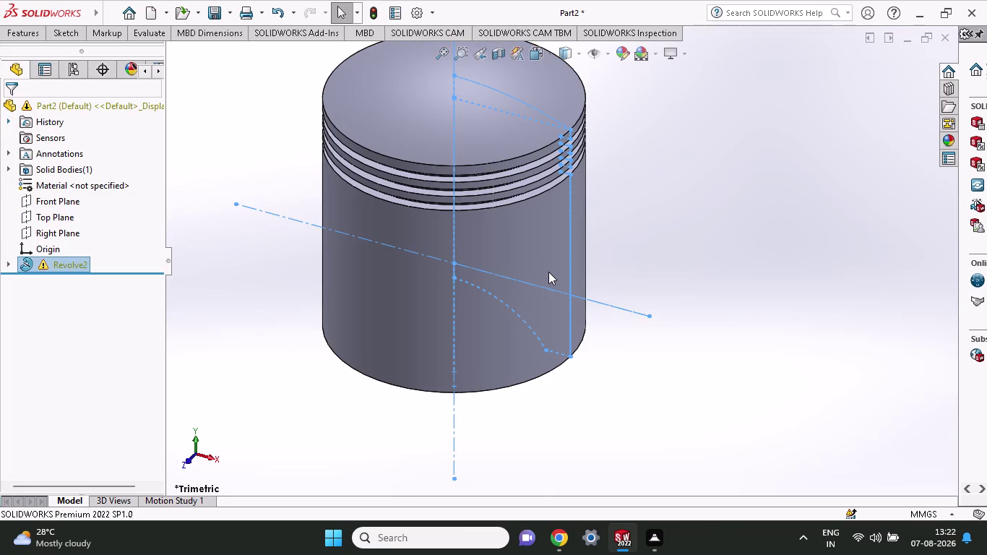
middle_drag(549, 271, 644, 120)
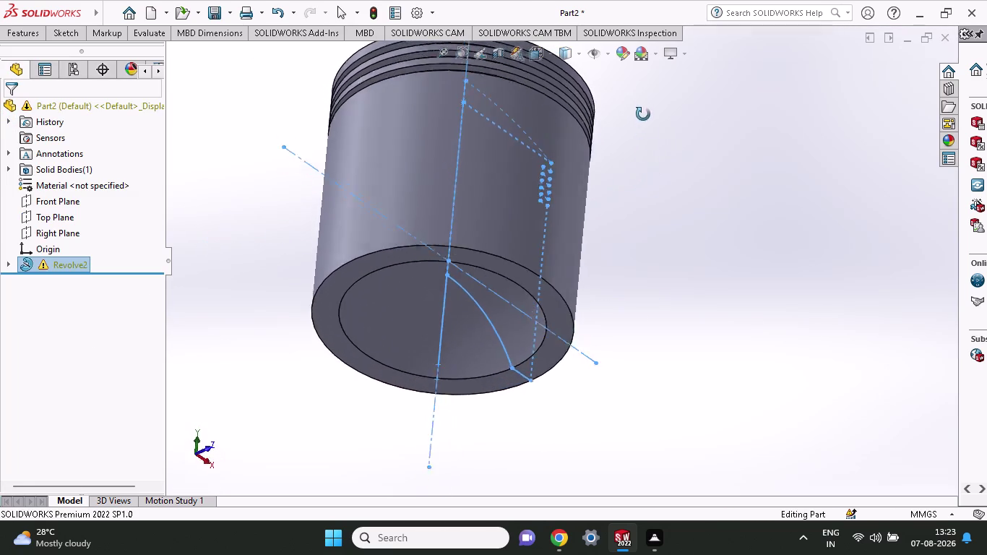
middle_drag(643, 119, 617, 190)
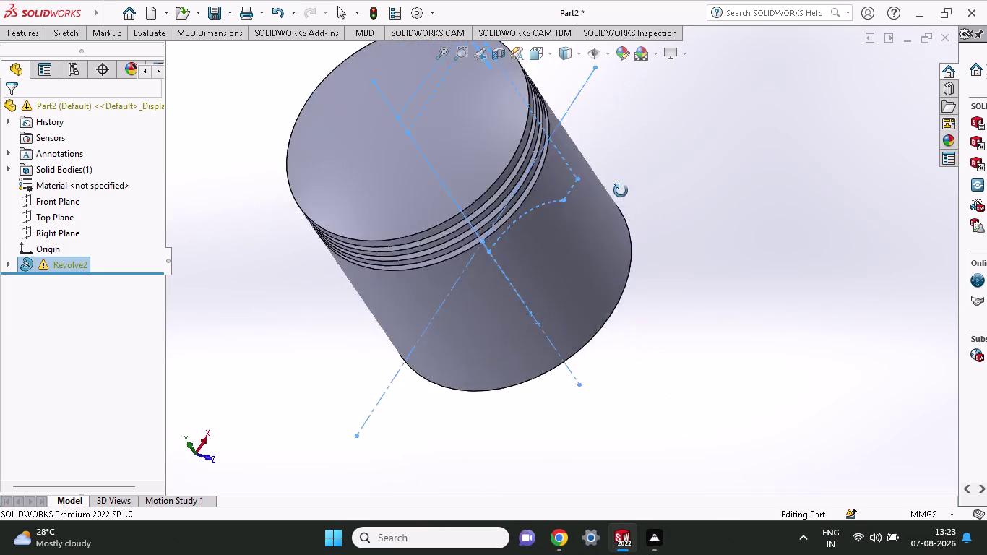
middle_drag(617, 190, 615, 167)
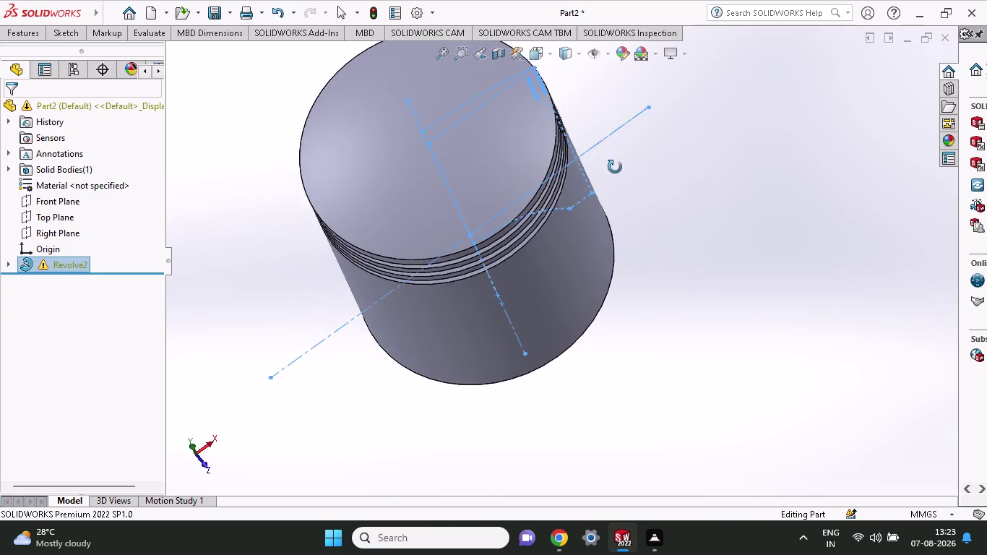
middle_drag(615, 167, 620, 75)
middle_drag(617, 75, 548, 159)
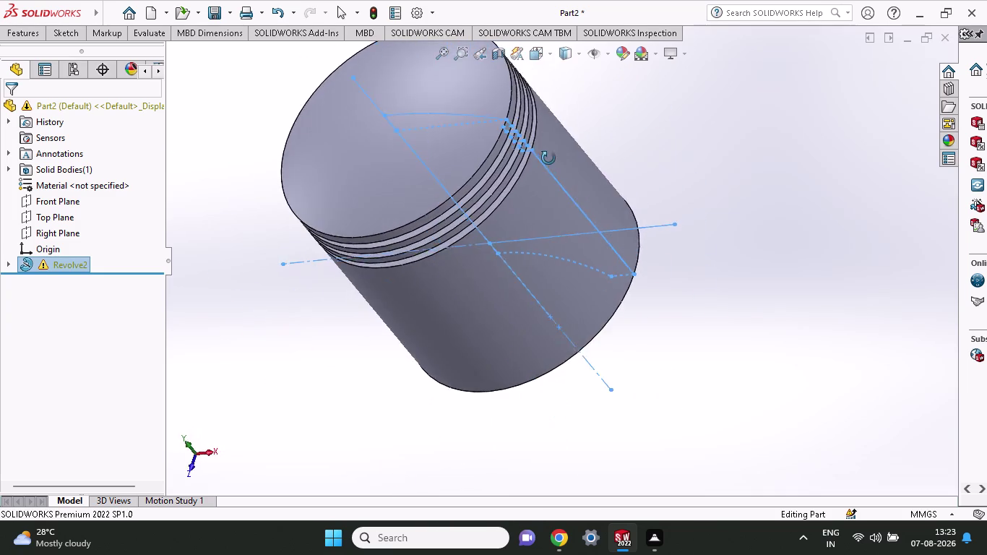
middle_drag(548, 159, 565, 68)
scroll(up, 3)
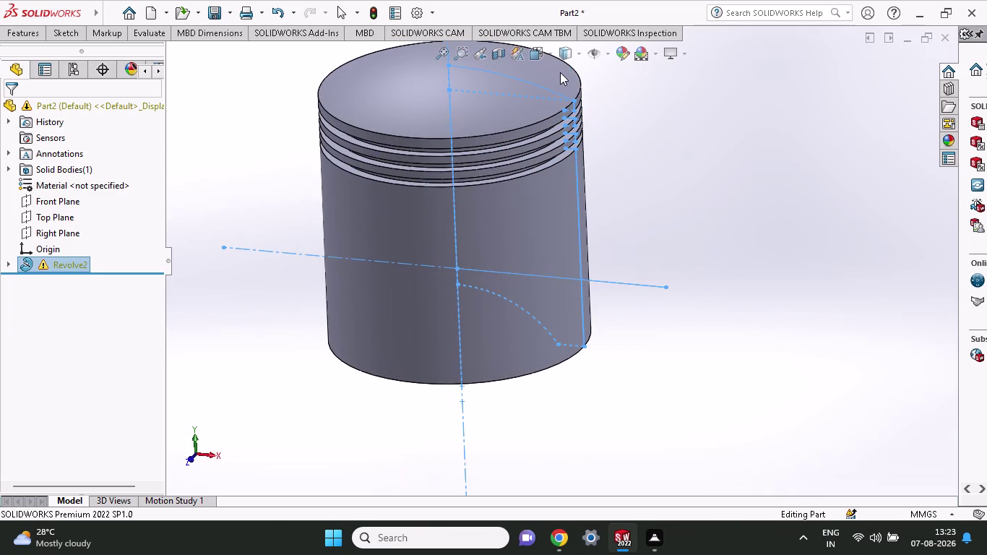